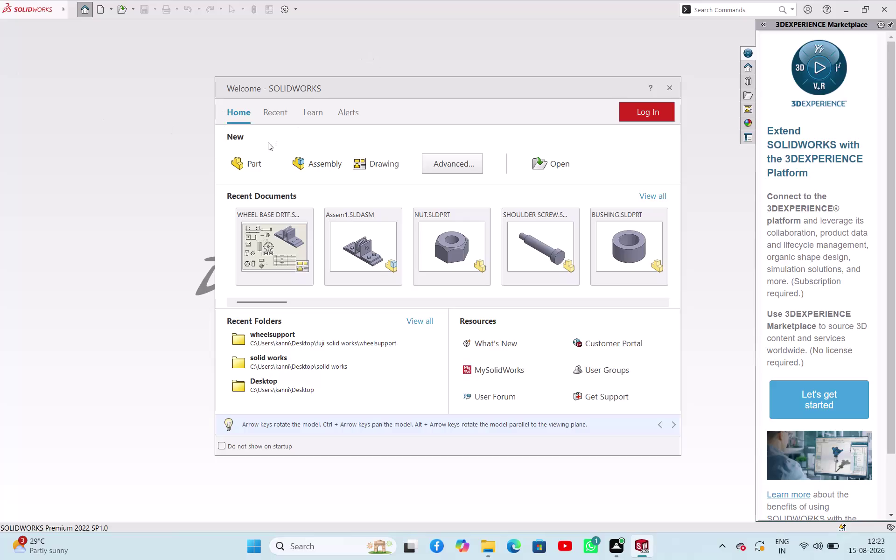
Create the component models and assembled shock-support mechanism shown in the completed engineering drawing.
Create a new part document and begin an empty sketch on the Front Plane.
click(265, 163)
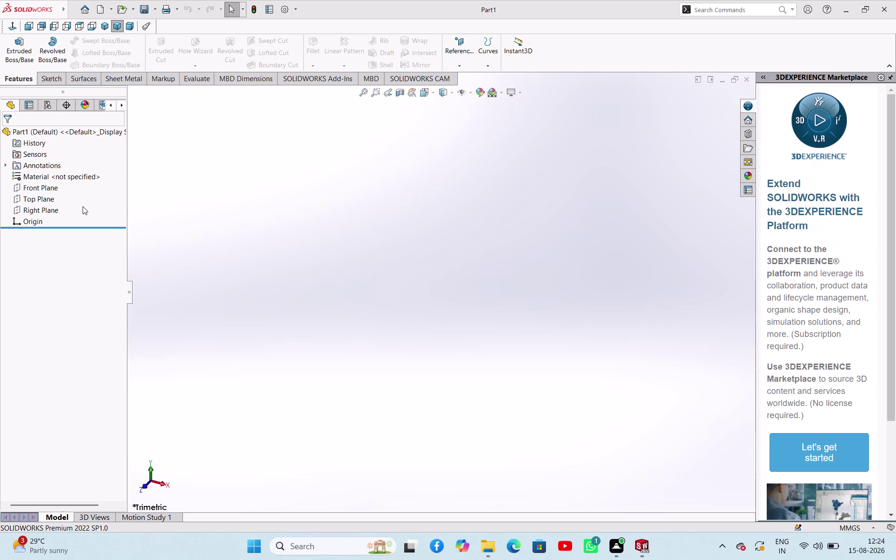
click(45, 185)
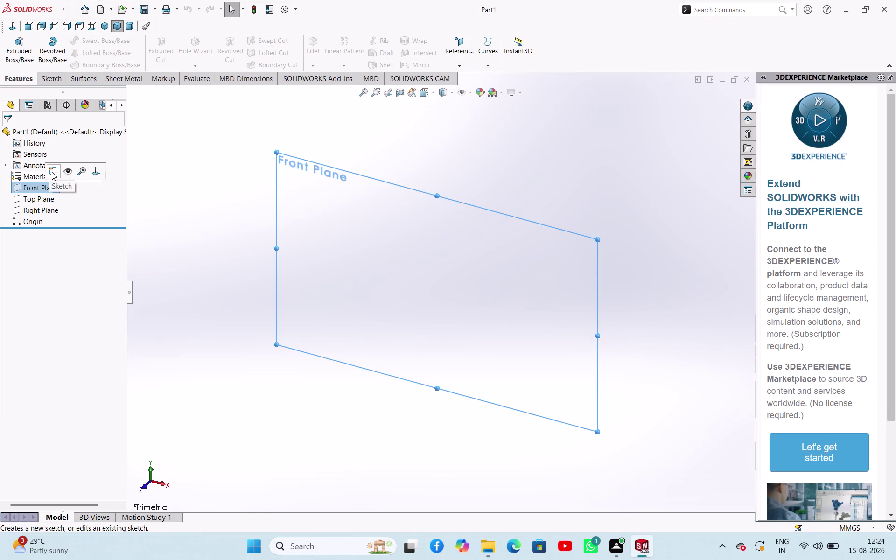
click(52, 172)
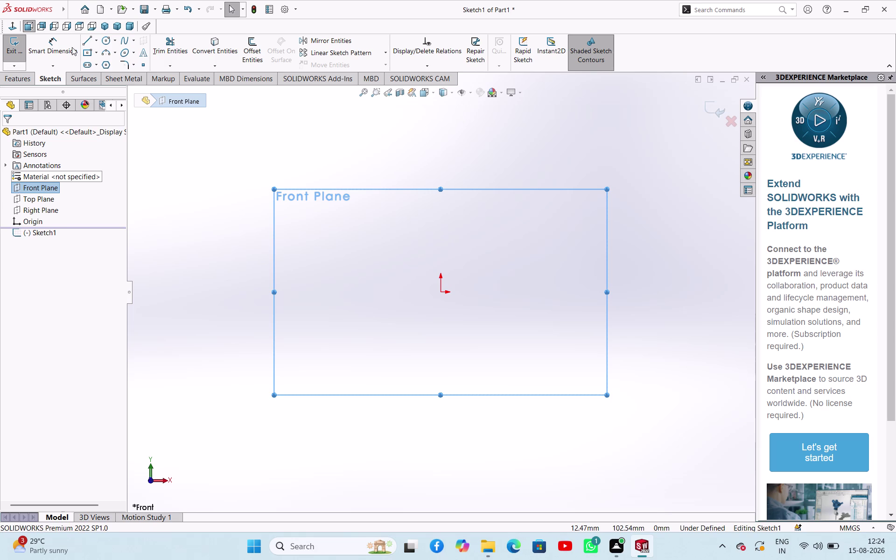
Draw a vertical midpoint centerline through the sketch origin.
click(96, 39)
click(88, 67)
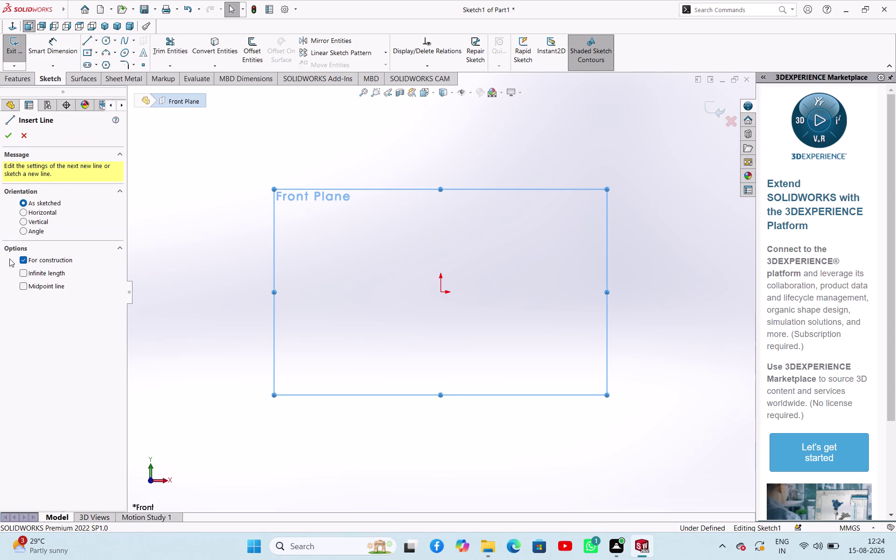
click(23, 286)
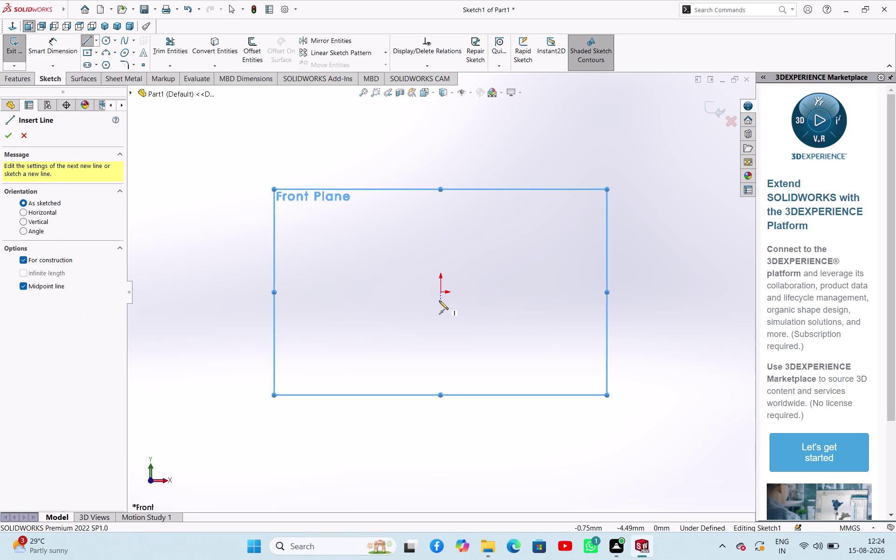
click(442, 294)
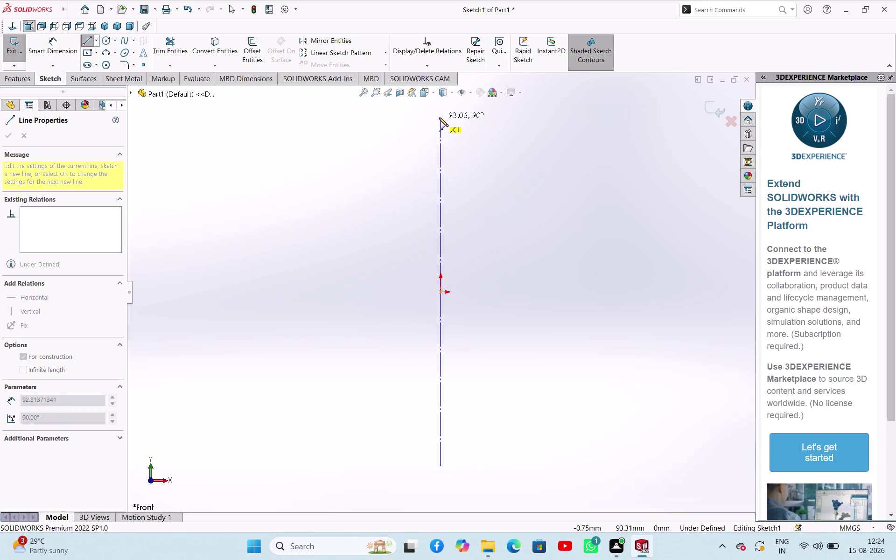
click(439, 109)
right_click(386, 158)
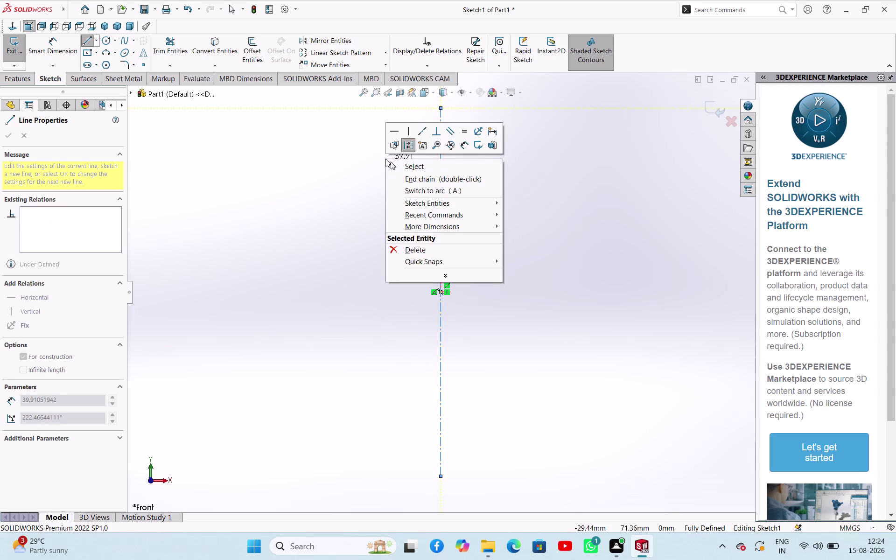
click(392, 166)
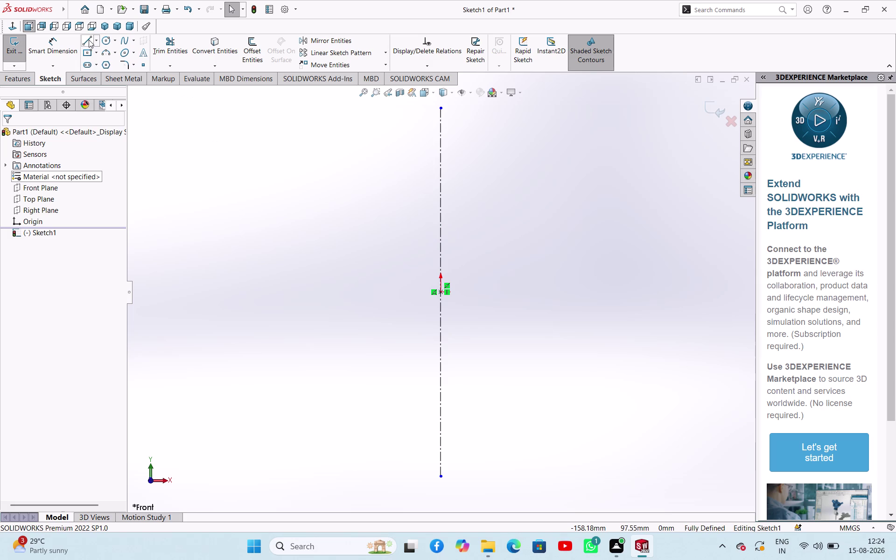
Draw a horizontal midpoint centerline through the sketch origin.
click(95, 42)
click(93, 68)
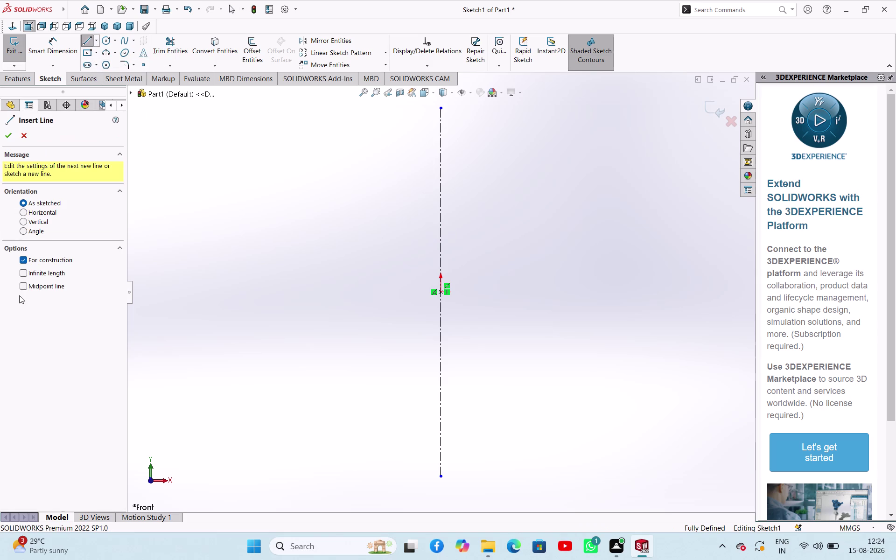
click(20, 282)
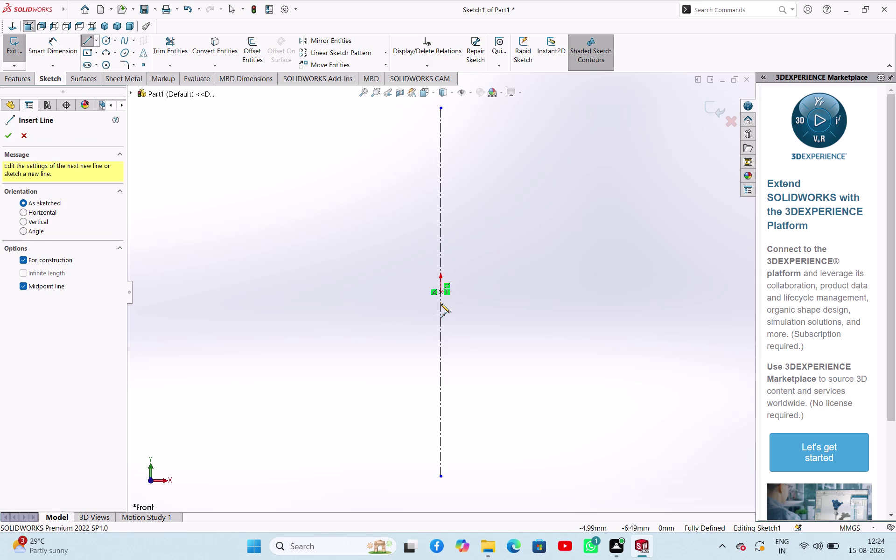
click(442, 289)
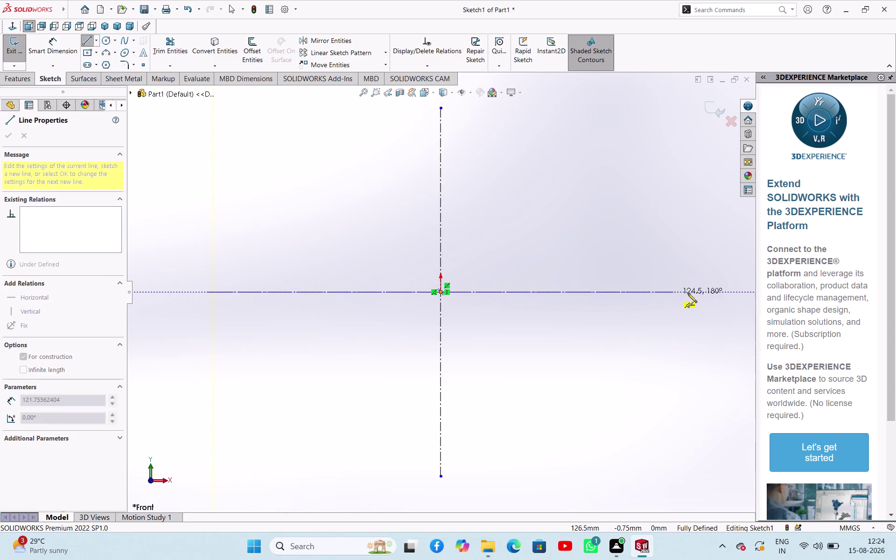
click(710, 293)
right_click(684, 313)
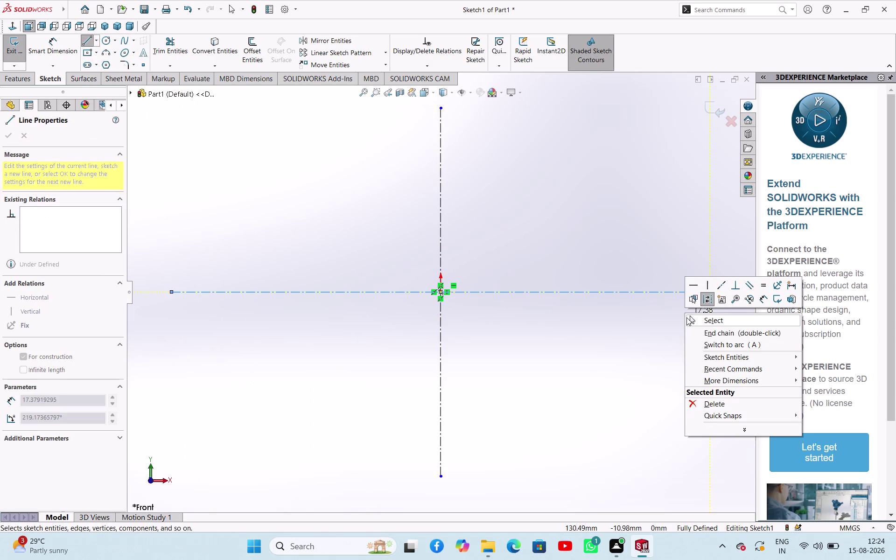
click(687, 318)
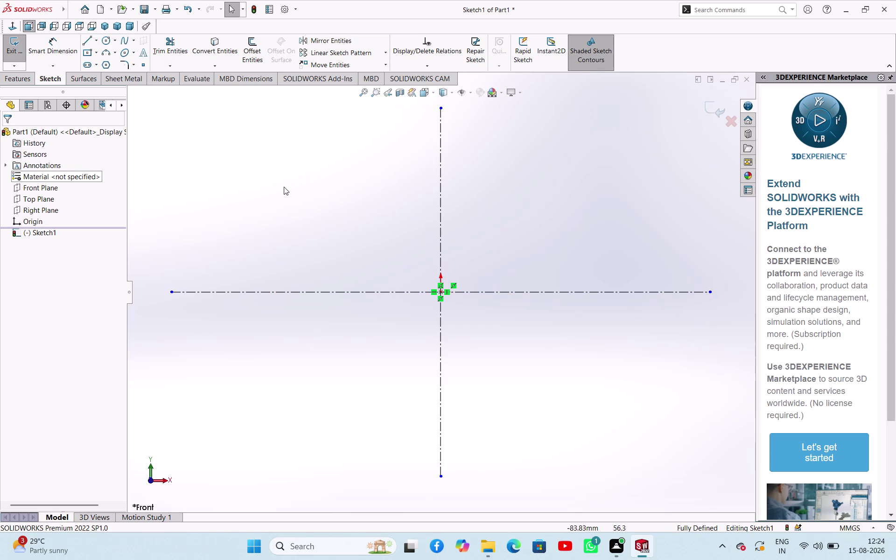
click(283, 205)
click(85, 43)
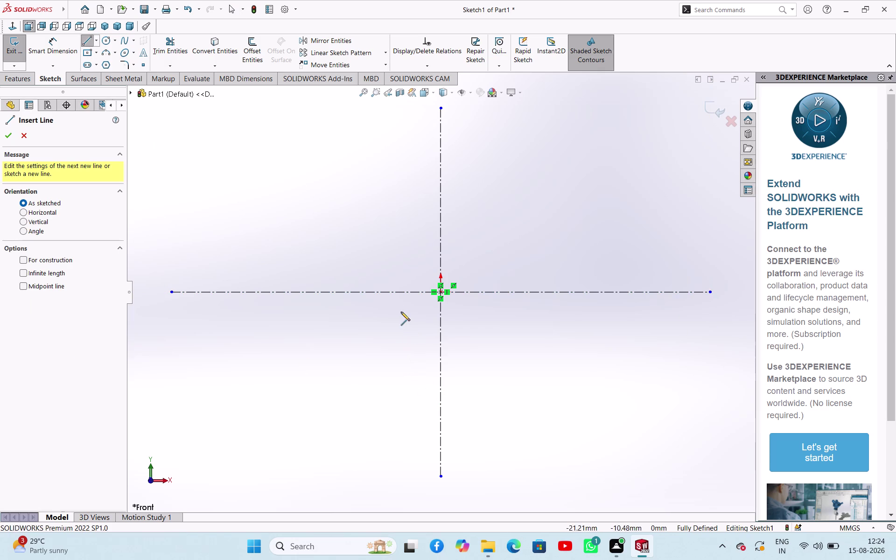
Start the profile on the horizontal centerline: rise, run left, short rise, then top edge right.
click(404, 292)
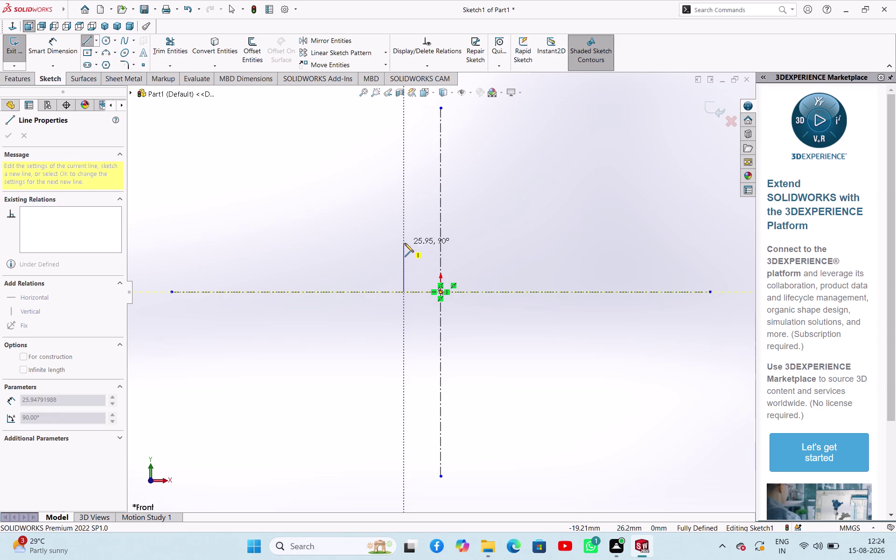
click(405, 237)
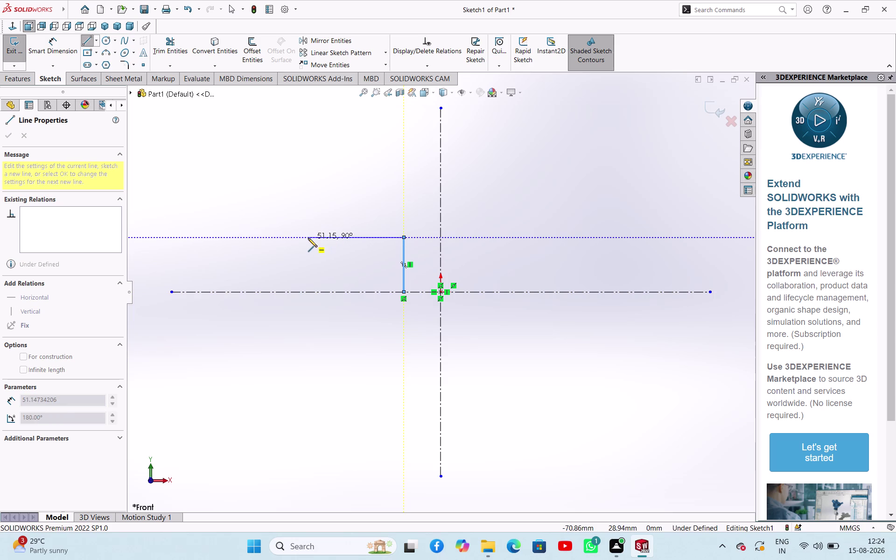
click(308, 238)
click(311, 216)
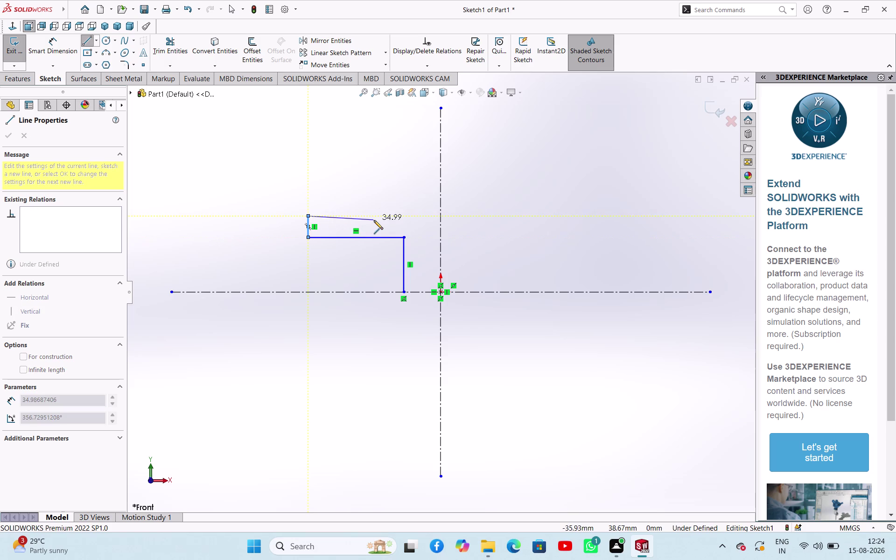
click(416, 218)
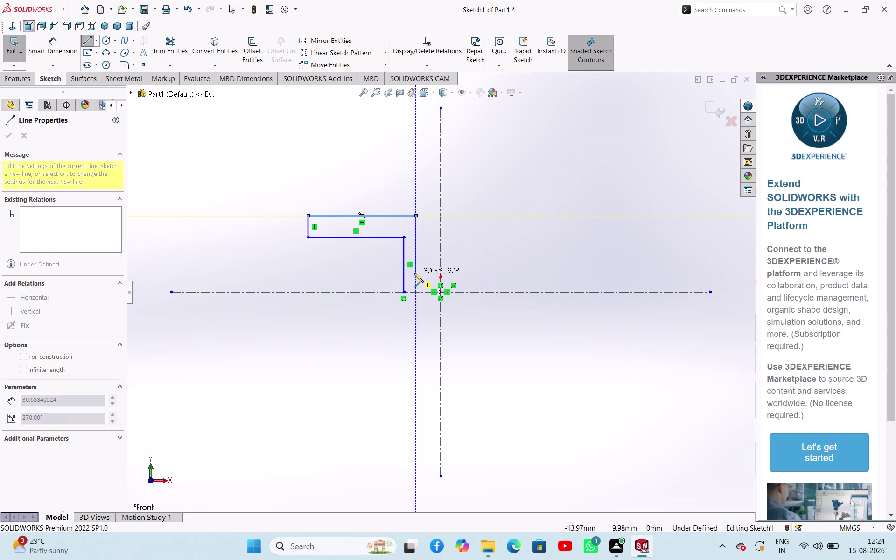
Step the outline down to the vertical centerline and close it at its start point.
click(414, 275)
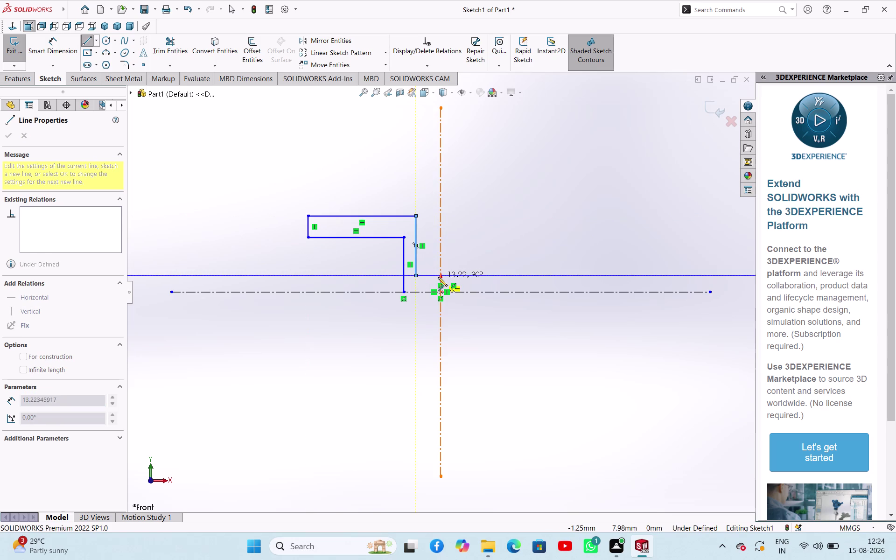
click(438, 277)
click(440, 293)
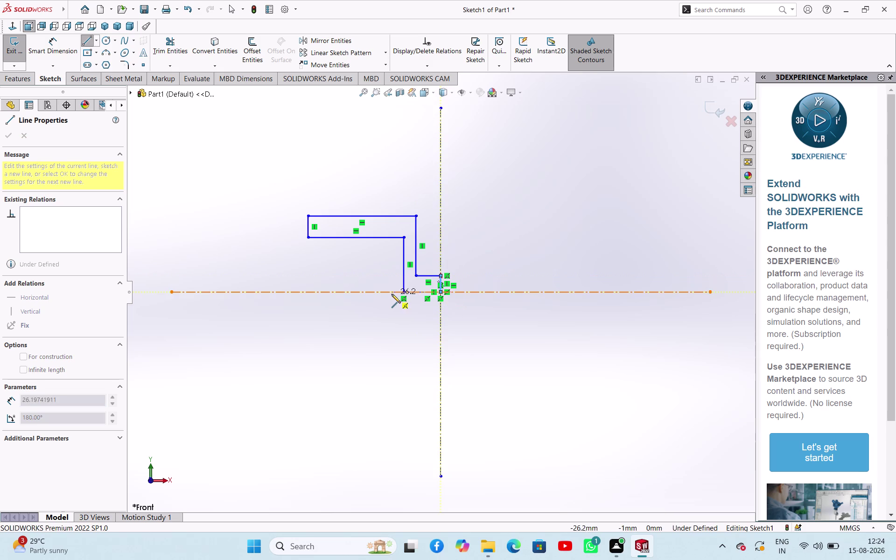
click(403, 292)
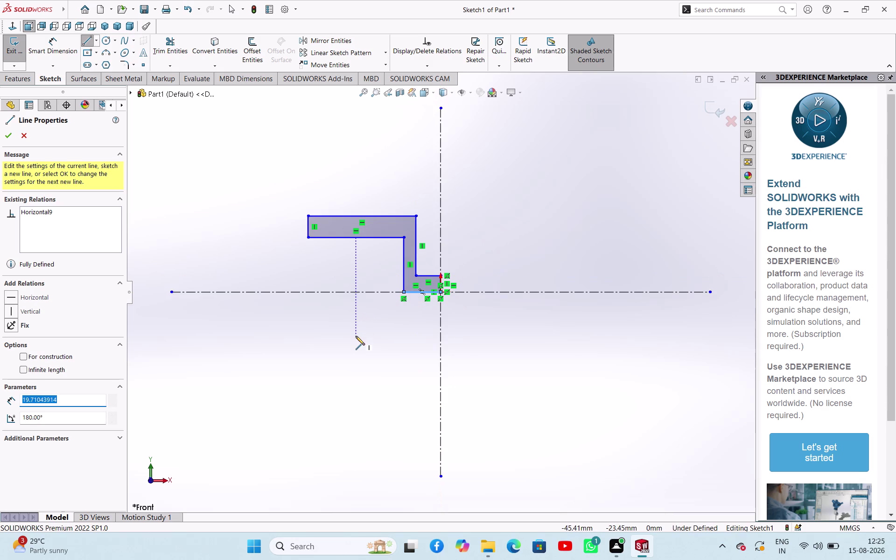
right_click(356, 336)
click(368, 342)
click(259, 223)
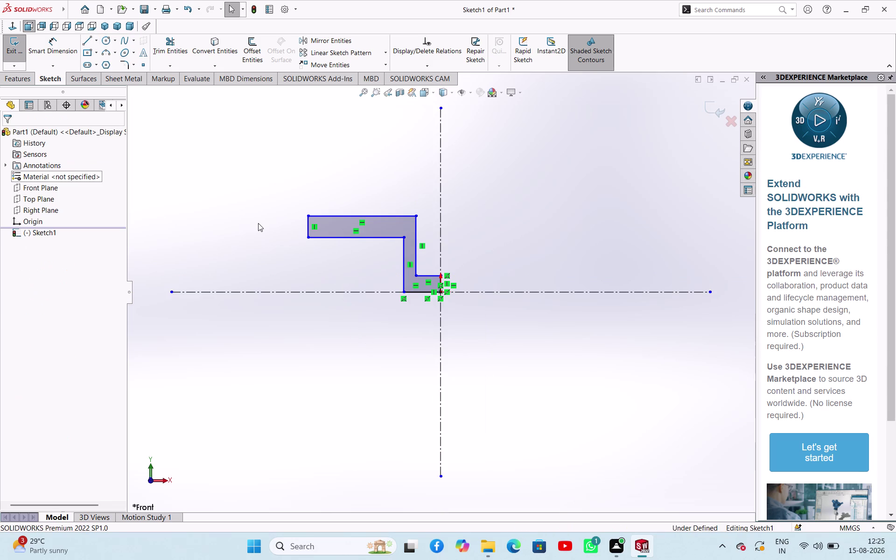
click(56, 48)
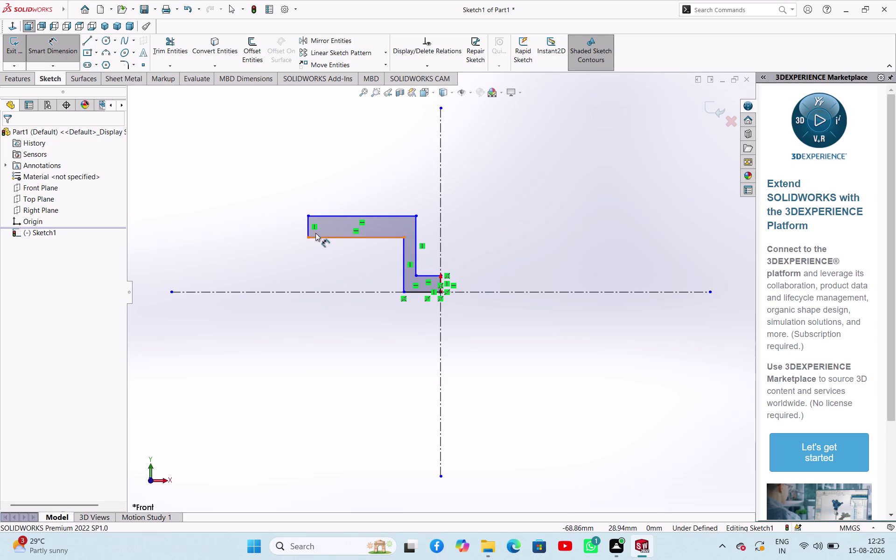
Dimension the short left edge of the profile at 30 mm.
click(309, 225)
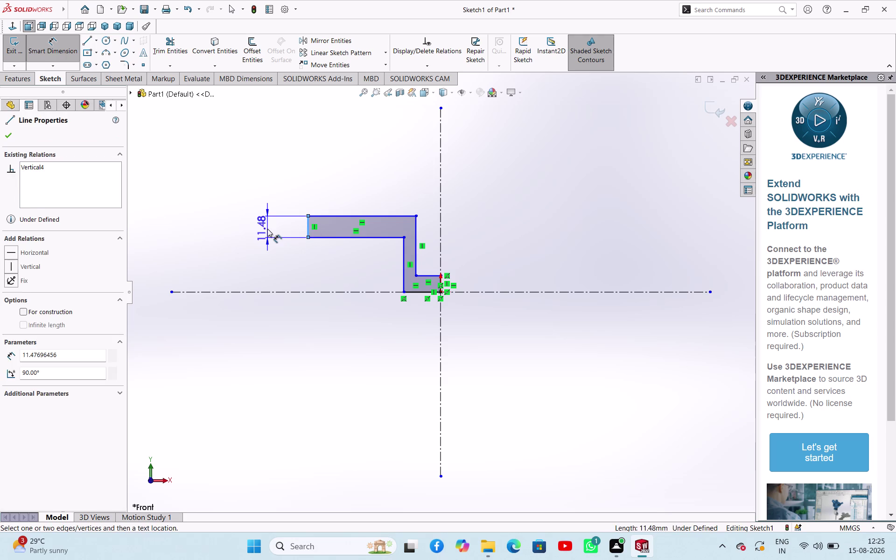
click(268, 229)
text(30)
key(Return)
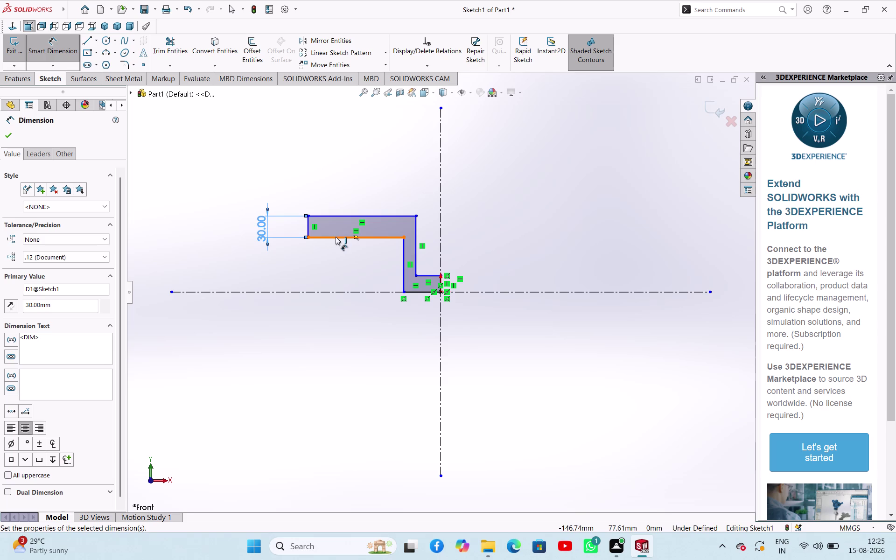
Dimension the upright edge to the vertical centerline as 375/2 (187.50 mm).
click(416, 221)
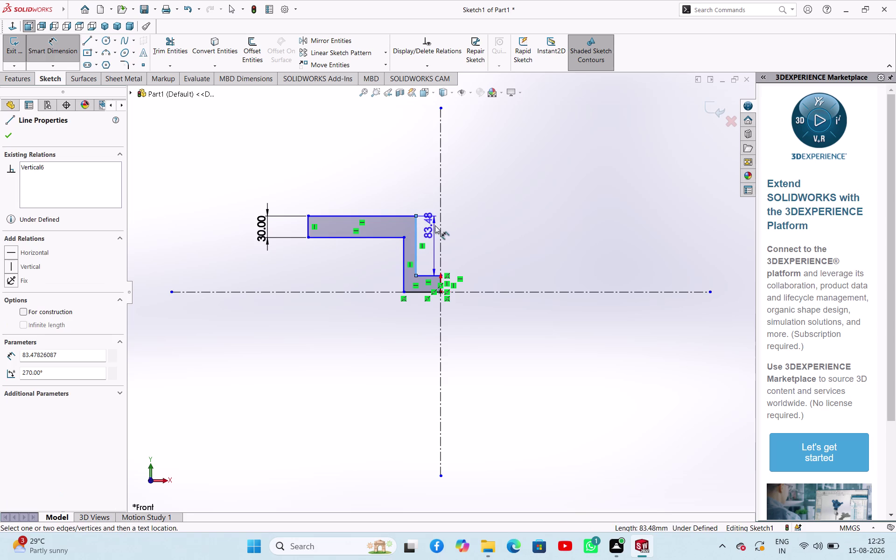
click(440, 228)
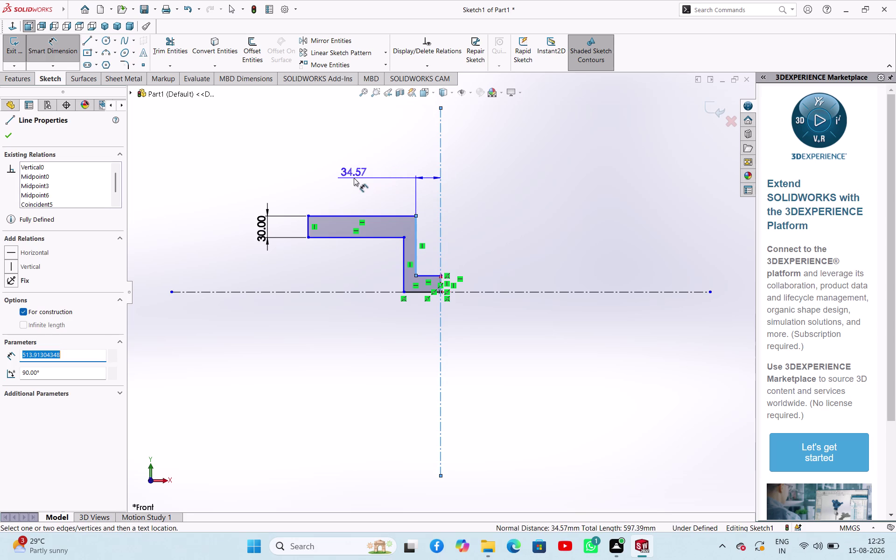
click(354, 178)
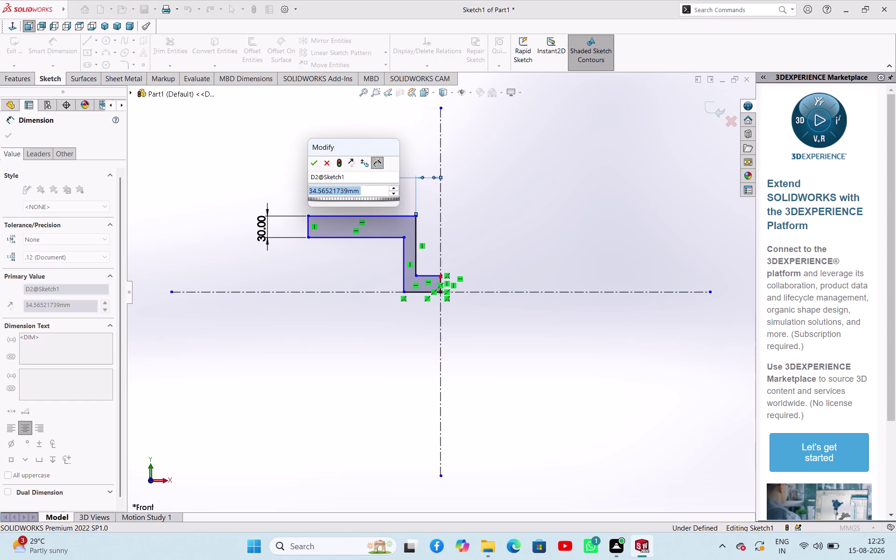
text(37)
text(5)
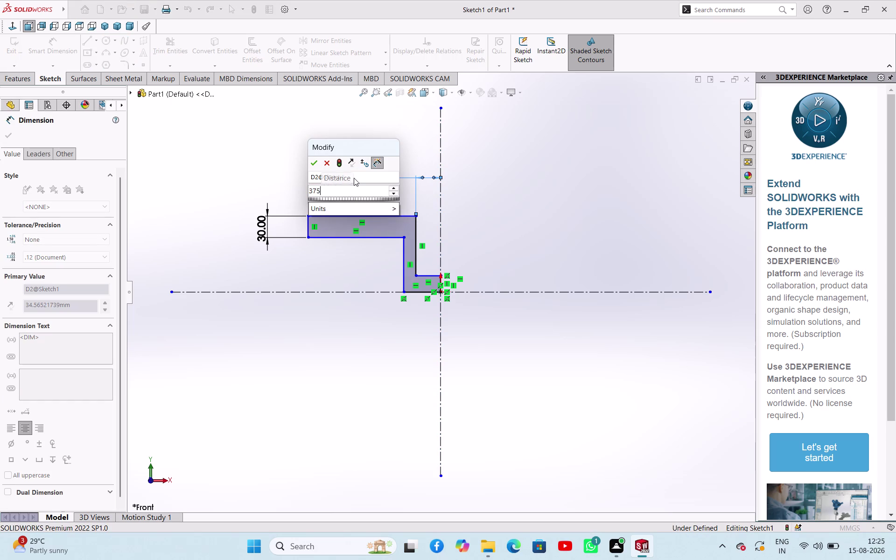
text(/2)
key(Return)
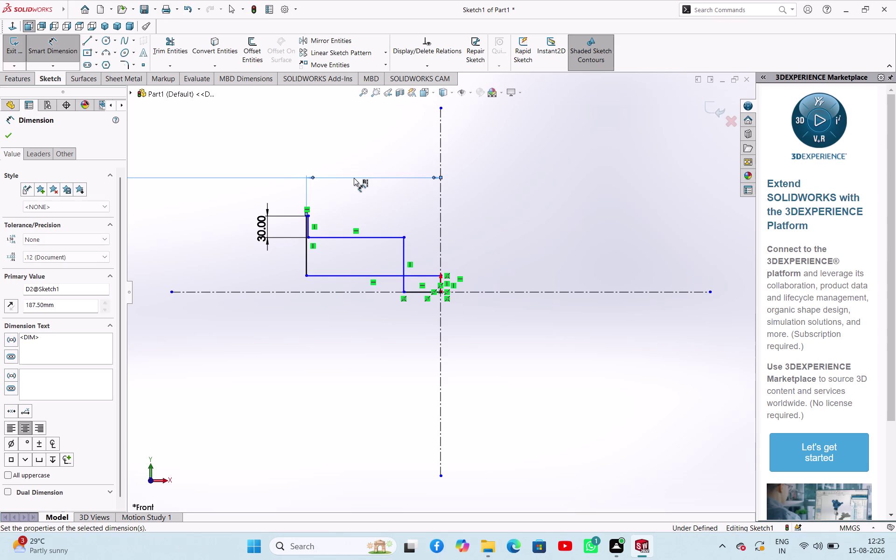
scroll(down, 3)
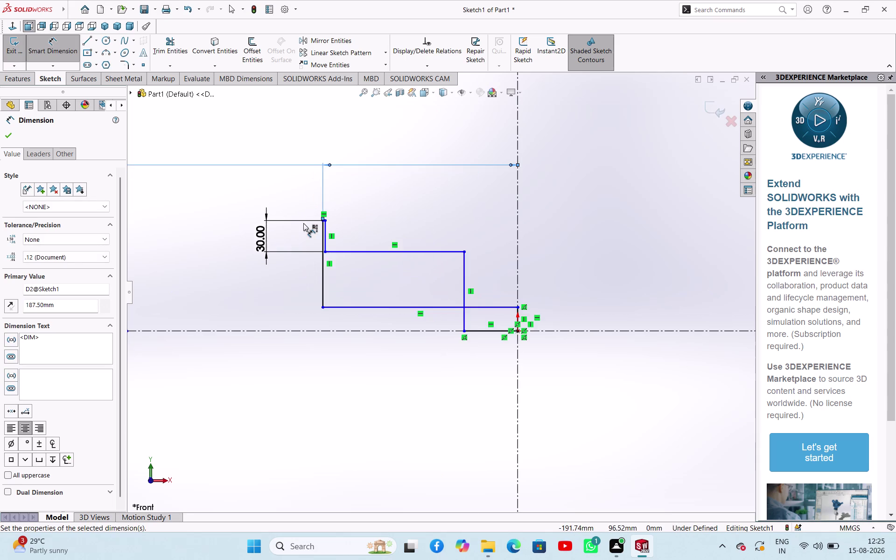
scroll(up, 3)
scroll(up, 3)
scroll(down, 3)
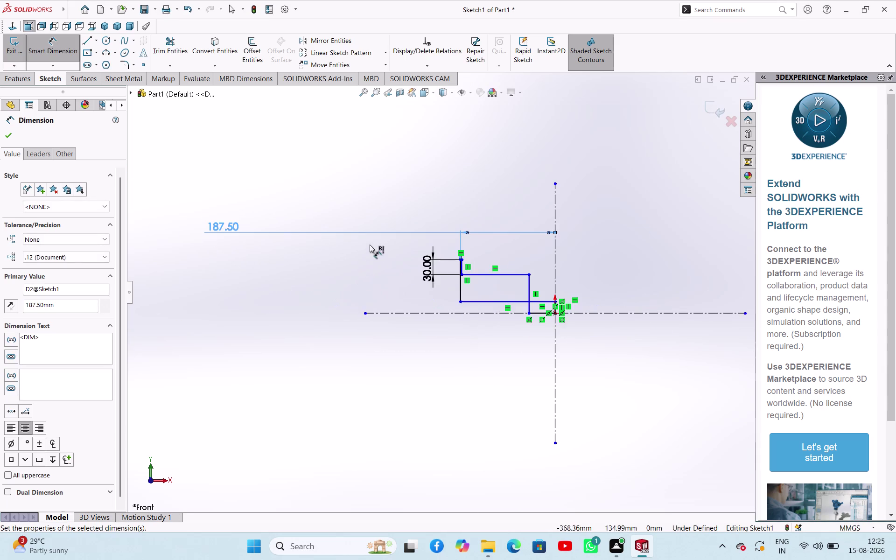
scroll(down, 3)
scroll(up, 3)
scroll(down, 3)
scroll(down, 3)
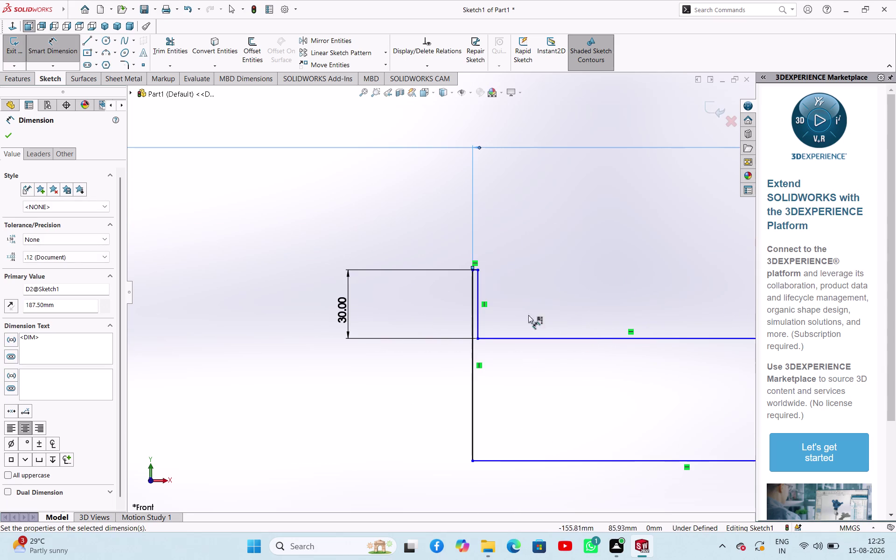
Discard the duplicate 187.50 dimension and exit dimensioning.
click(475, 301)
scroll(up, 3)
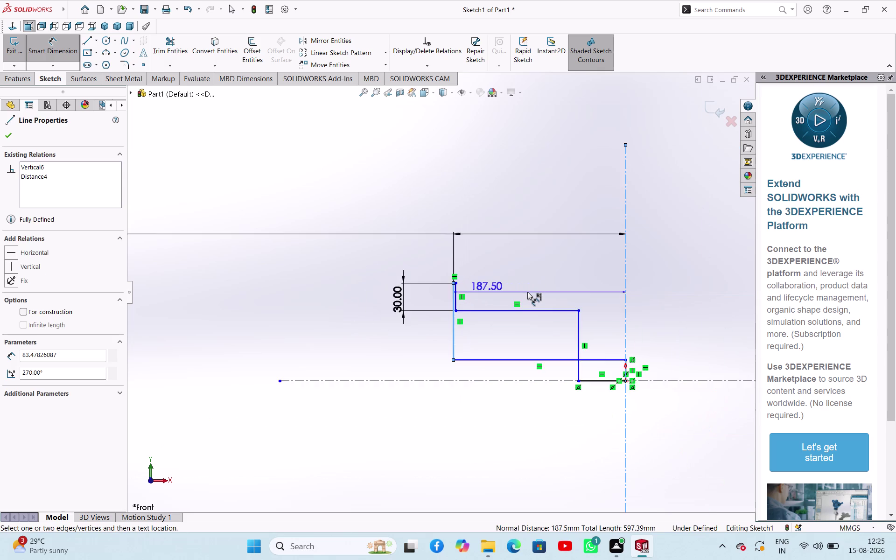
scroll(up, 3)
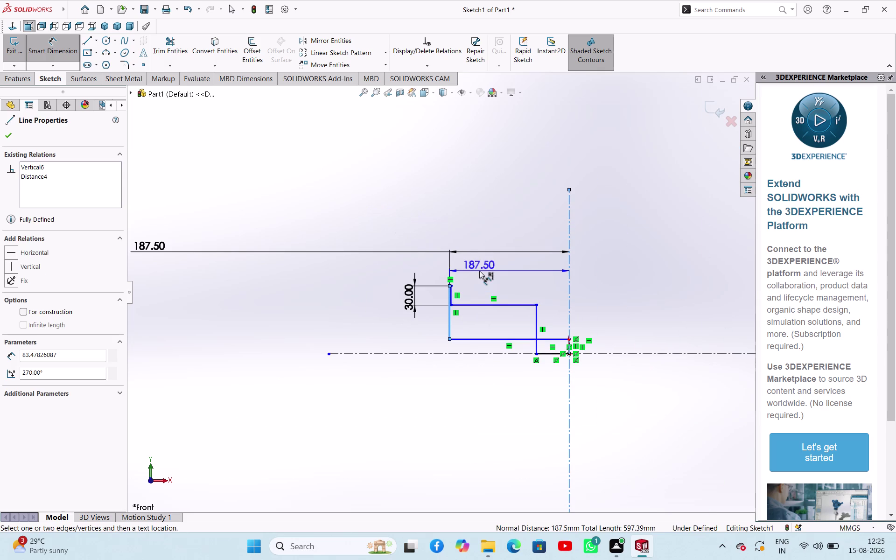
key(Escape)
key(Escape)
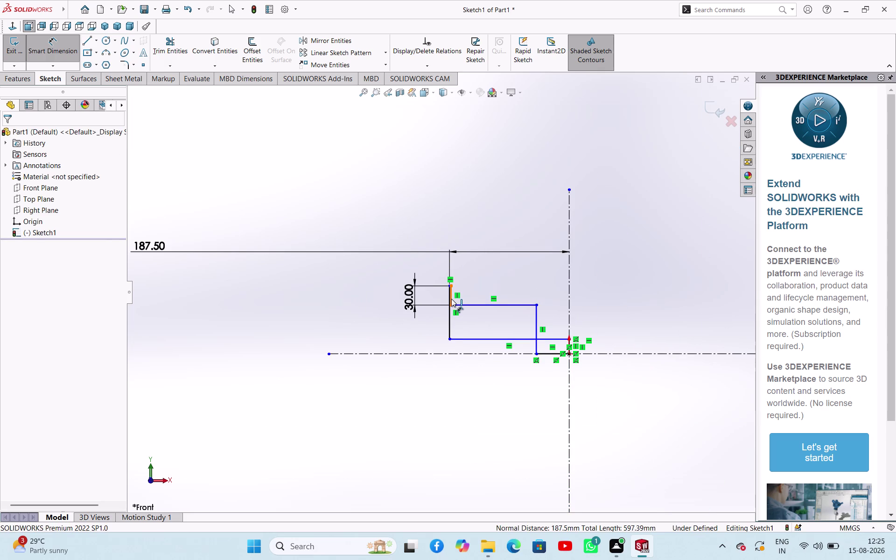
drag(451, 299, 487, 284)
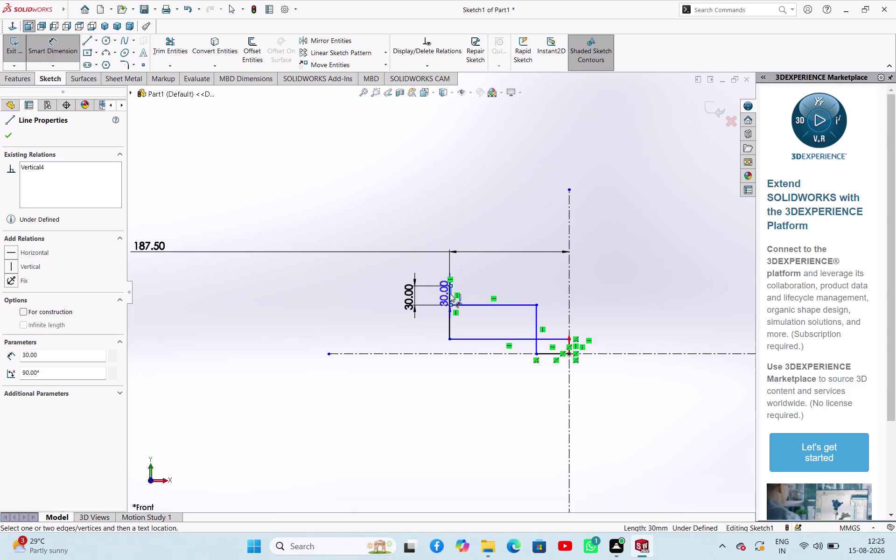
scroll(down, 3)
scroll(down, 3)
Drag the small step's vertical edge left and back to resize the step.
key(Escape)
key(Escape)
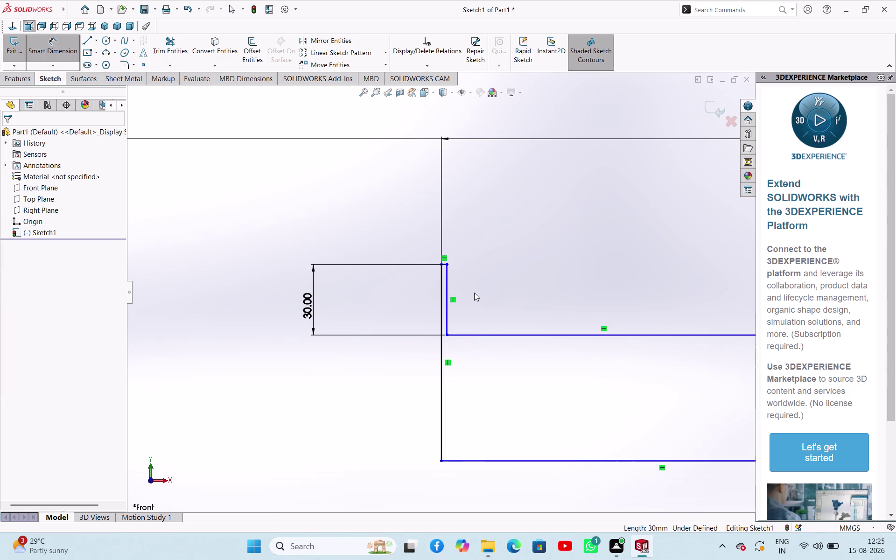
drag(448, 273, 324, 269)
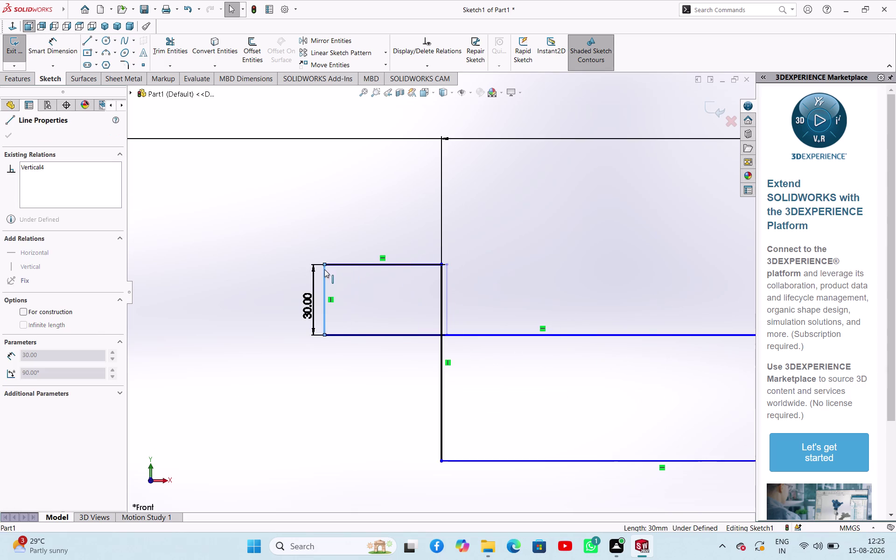
drag(325, 269, 540, 272)
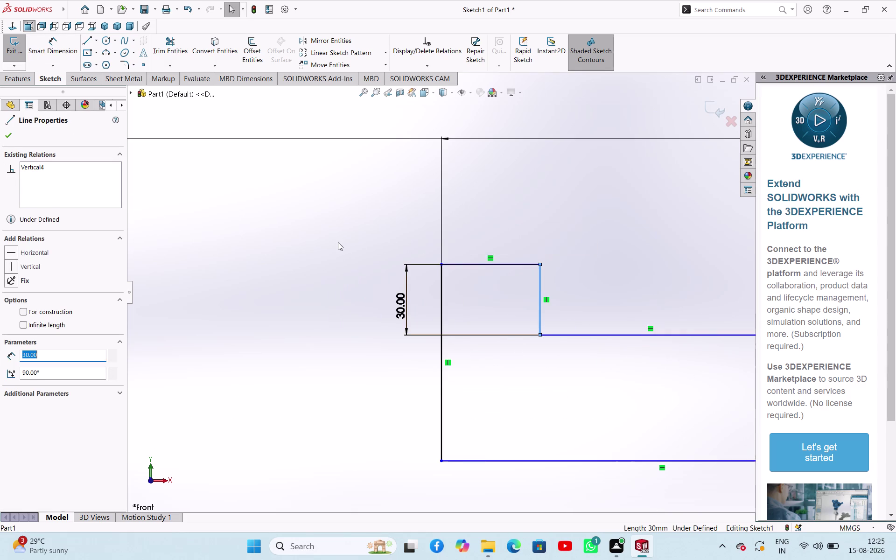
click(338, 242)
scroll(up, 3)
scroll(down, 3)
scroll(down, 3)
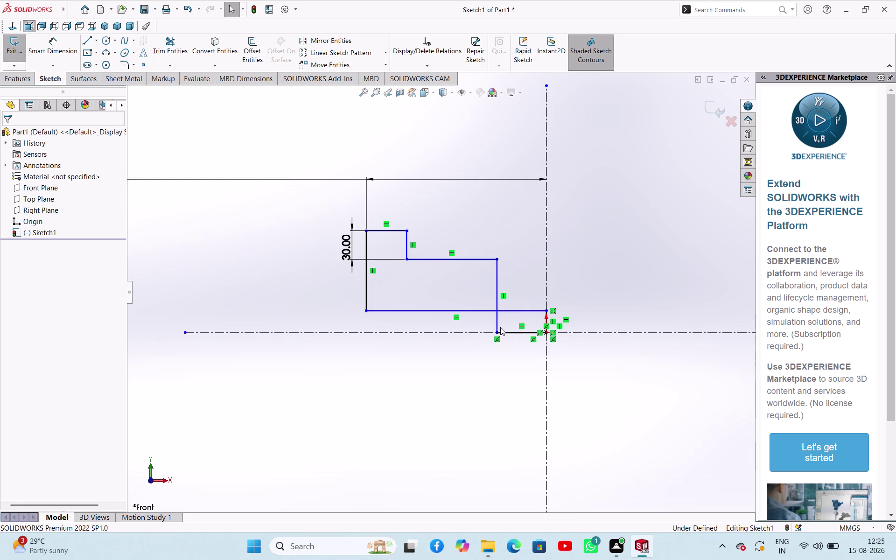
Pull the inner vertical edge past the centerline, then box-select the whole profile.
drag(496, 316, 584, 299)
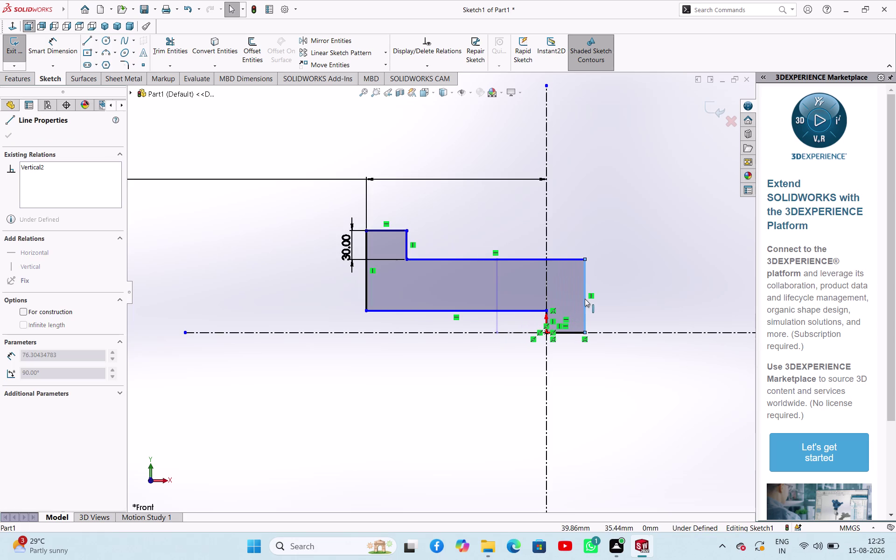
drag(585, 299, 591, 293)
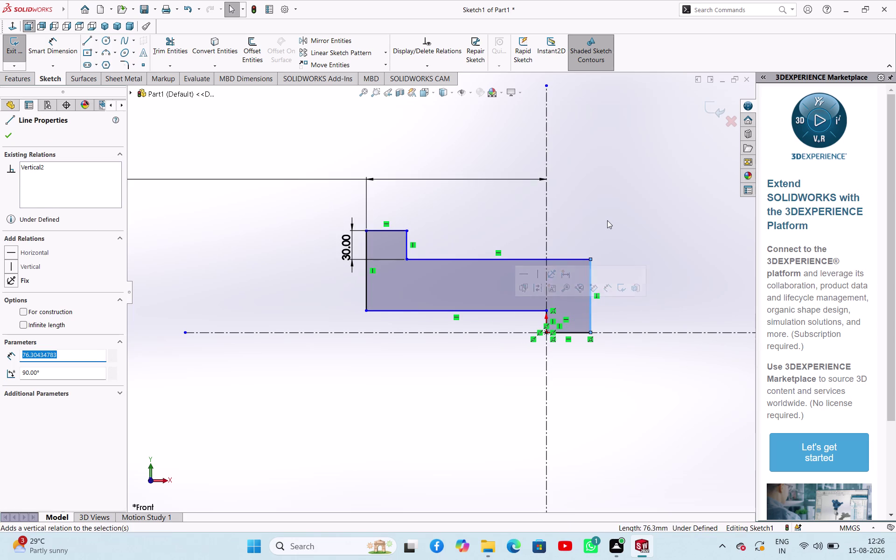
click(608, 220)
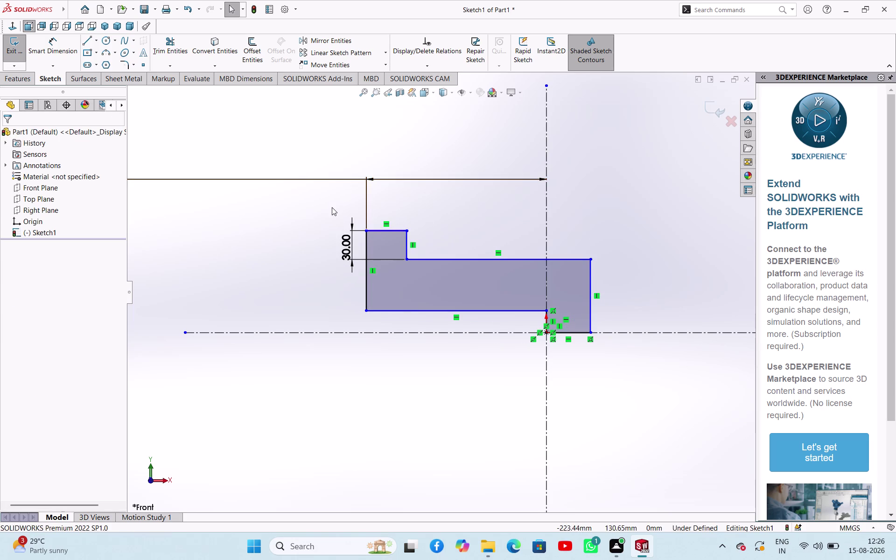
key(Escape)
drag(344, 204, 674, 298)
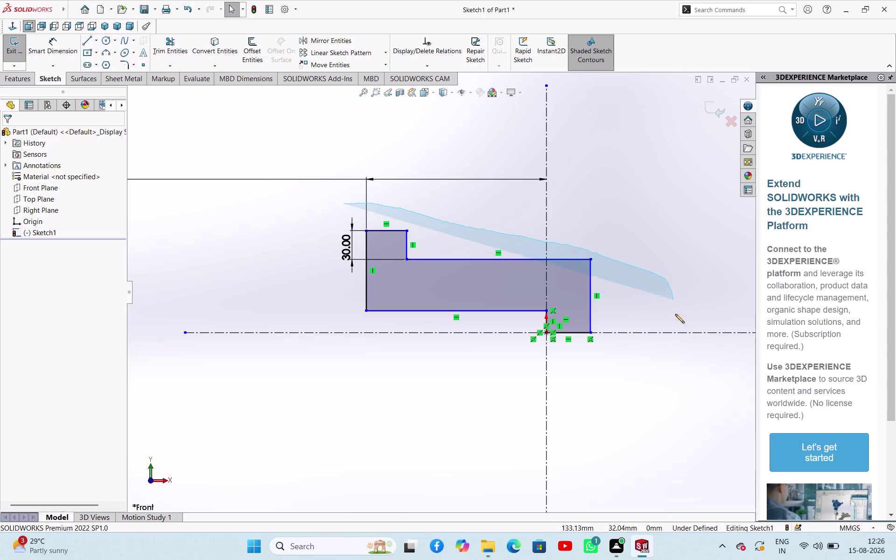
drag(673, 298, 226, 290)
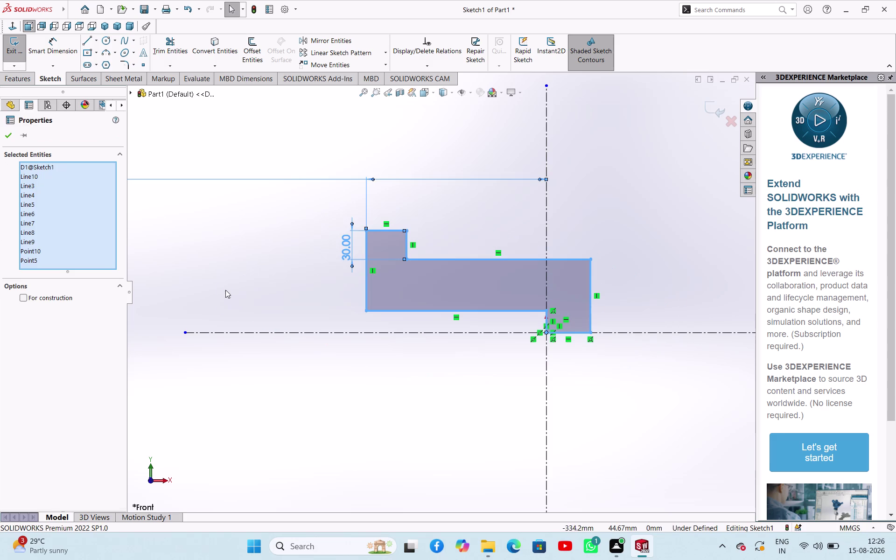
Delete the selected profile geometry.
key(Delete)
scroll(up, 3)
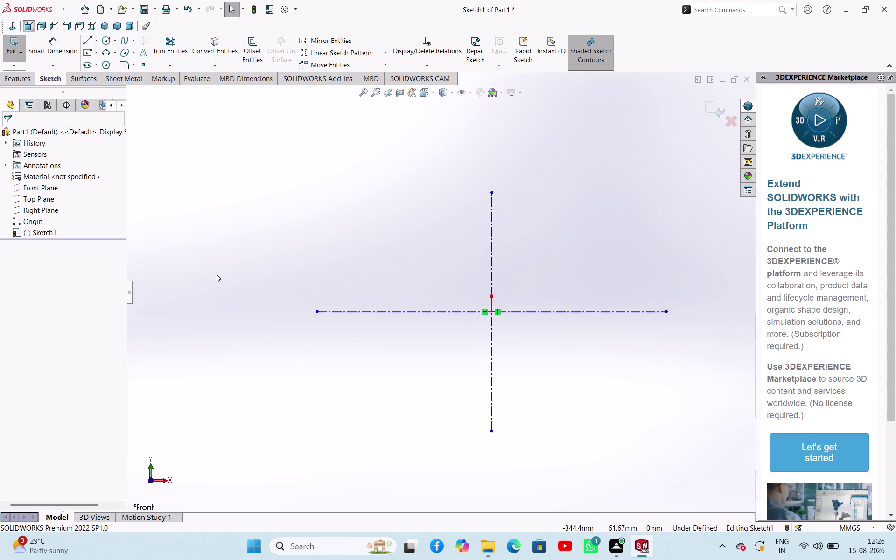
scroll(down, 3)
scroll(up, 3)
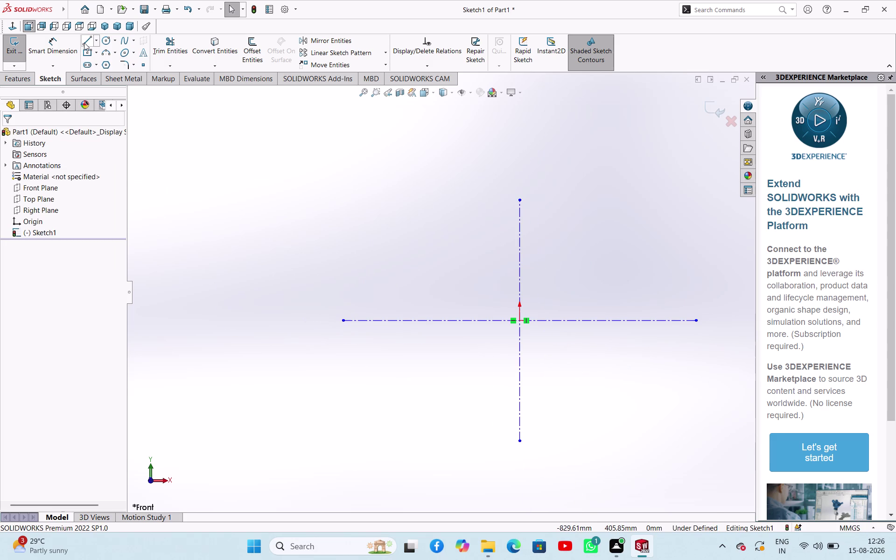
Redraw the outline from the origin: bottom edge right, two rises, upper edge back left.
click(84, 43)
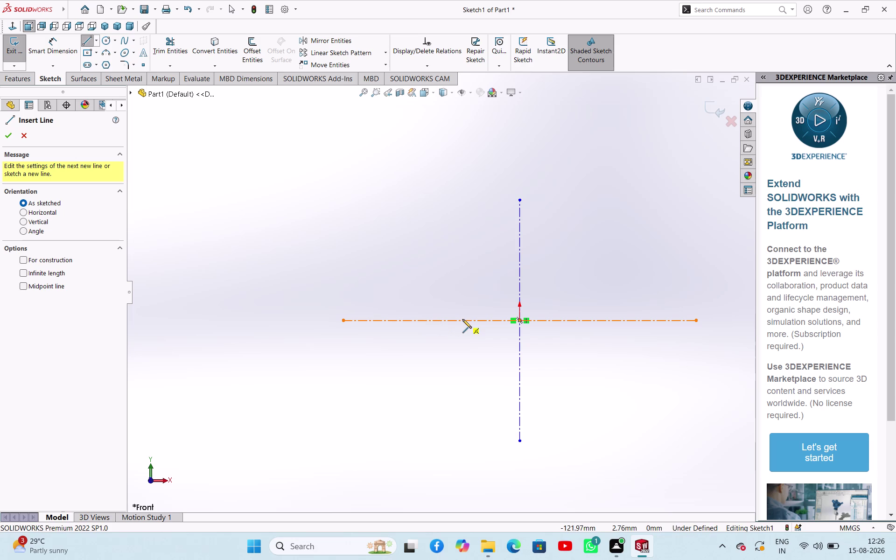
drag(463, 320, 467, 324)
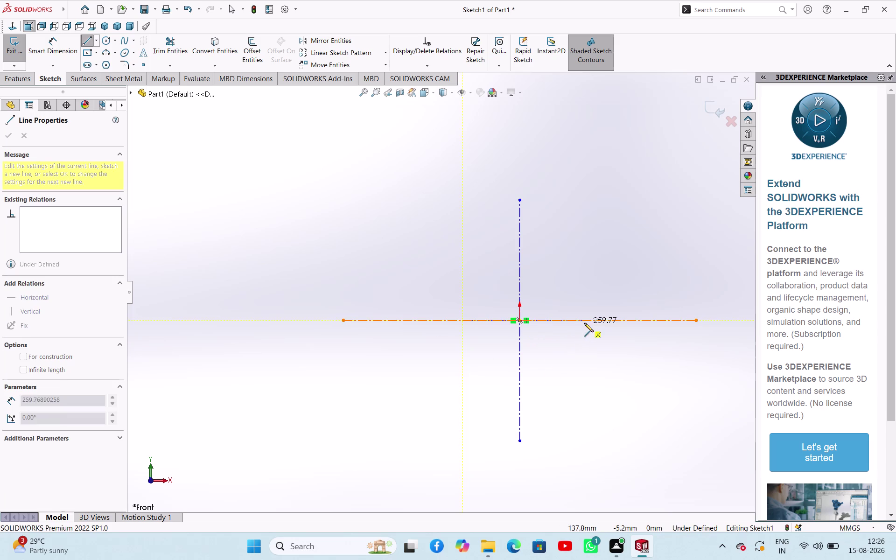
click(584, 323)
click(586, 286)
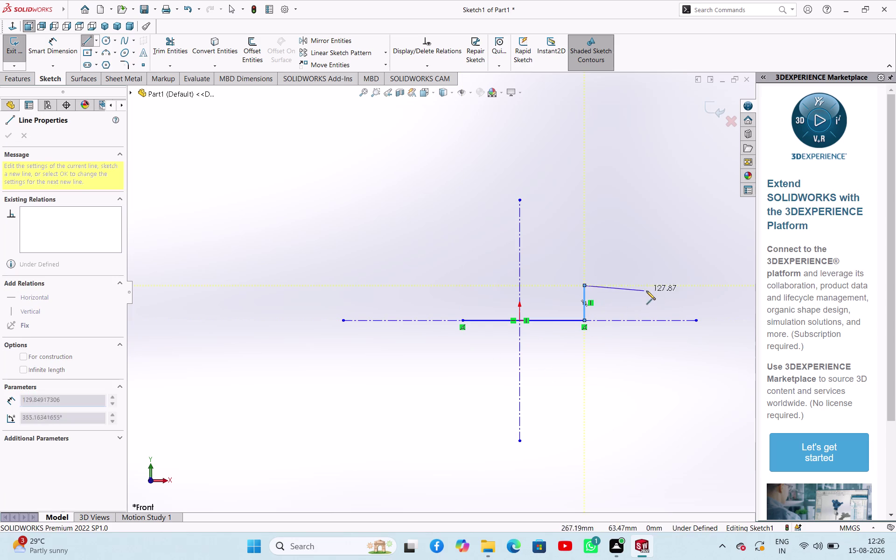
click(656, 284)
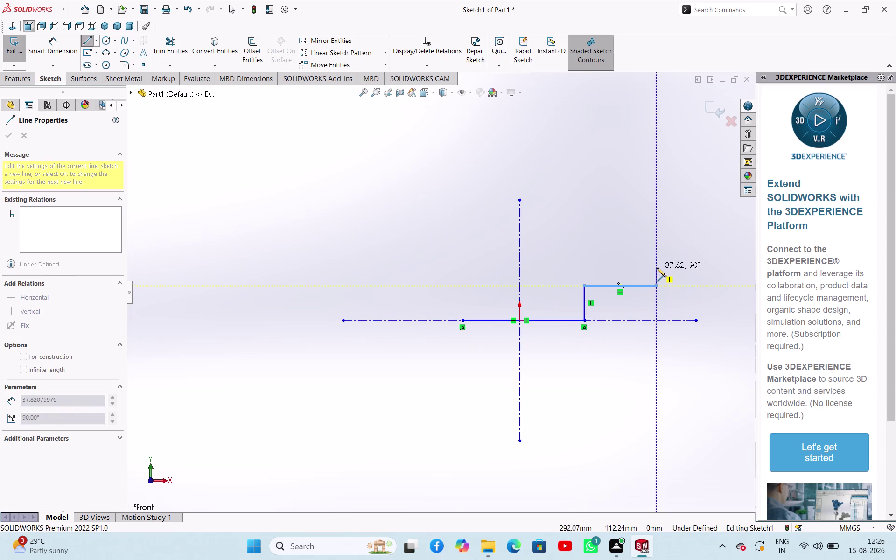
click(657, 268)
click(566, 268)
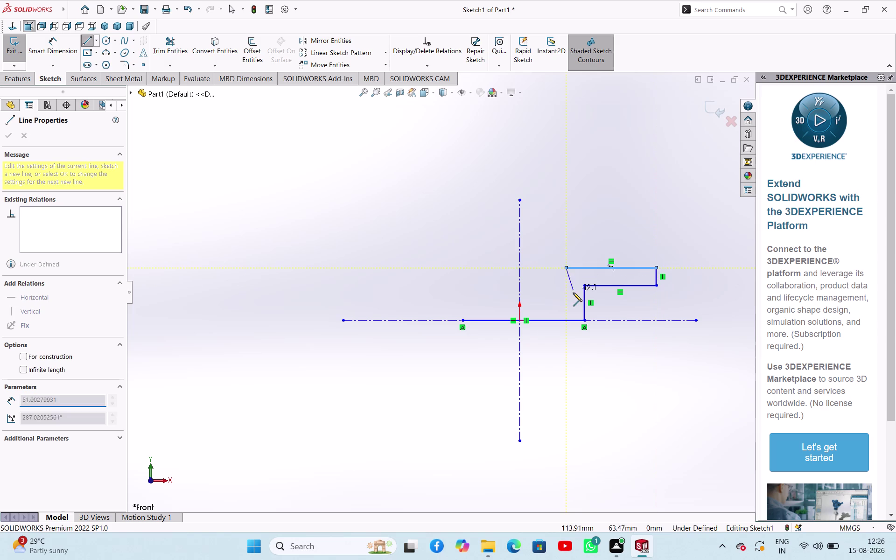
click(567, 308)
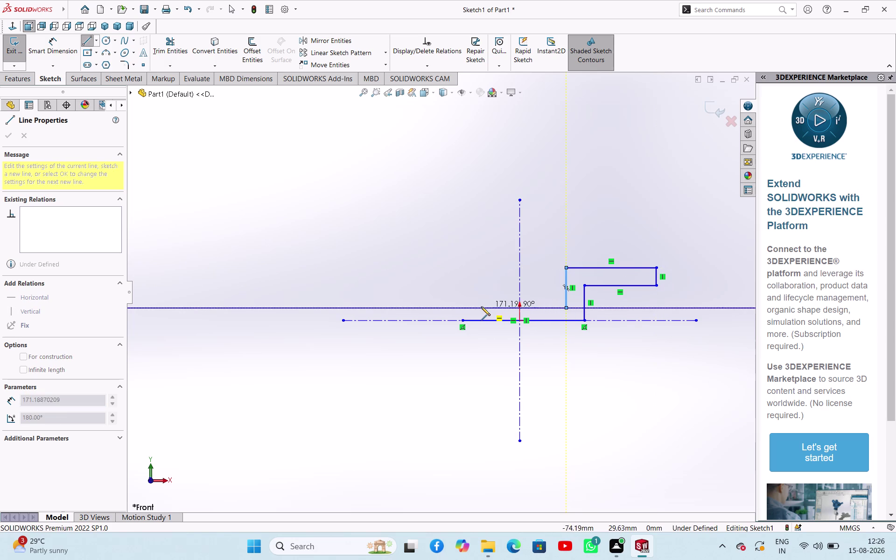
drag(479, 306, 479, 303)
Add the tall raised left step and close the outline at its start point.
click(480, 243)
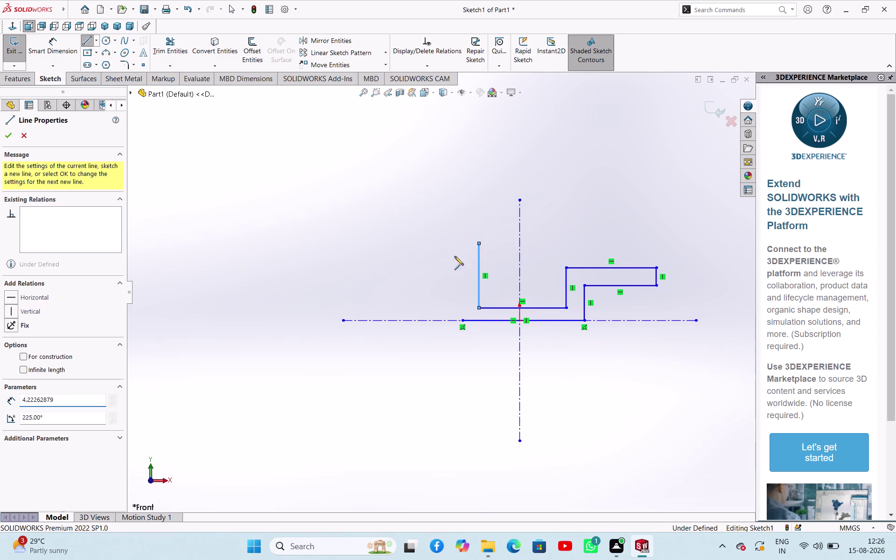
click(416, 242)
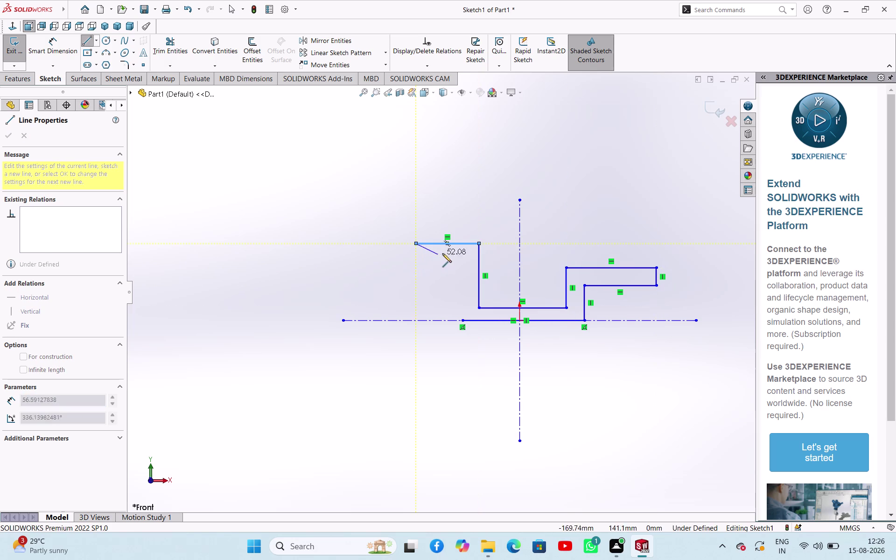
click(417, 259)
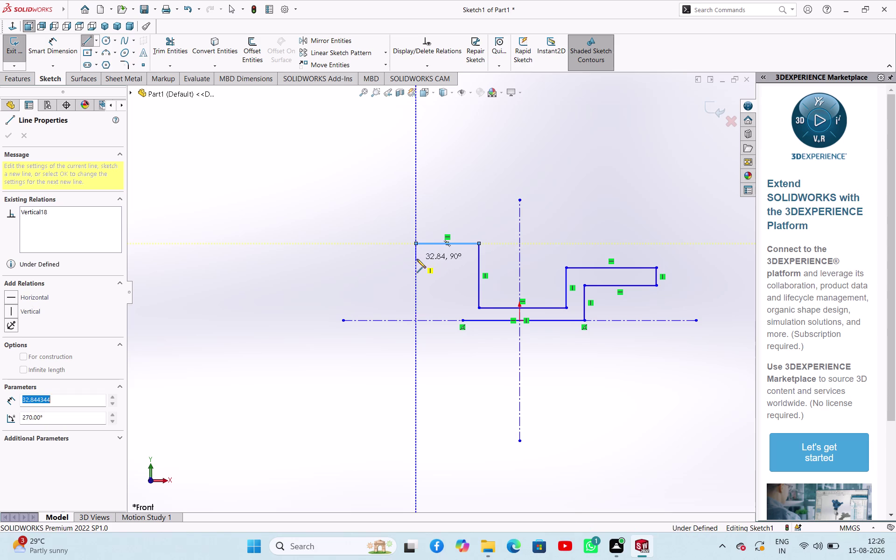
click(463, 259)
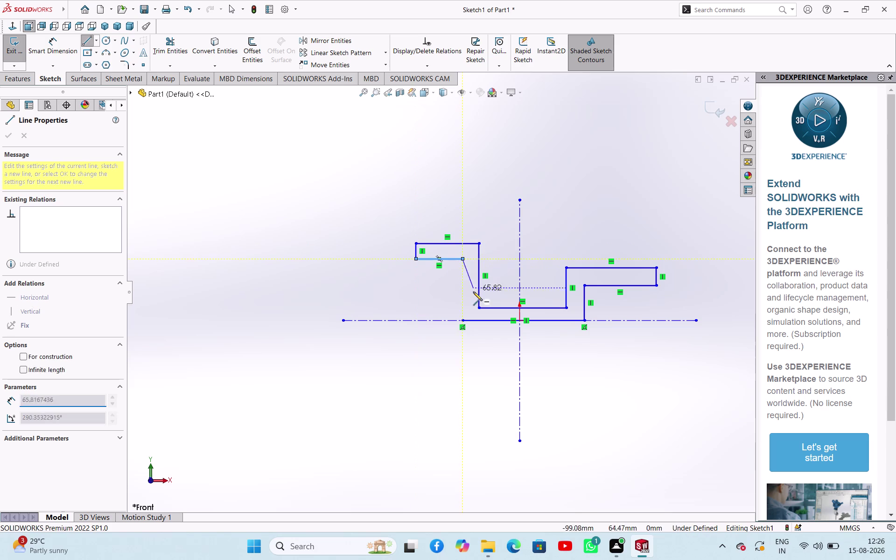
click(463, 319)
right_click(343, 274)
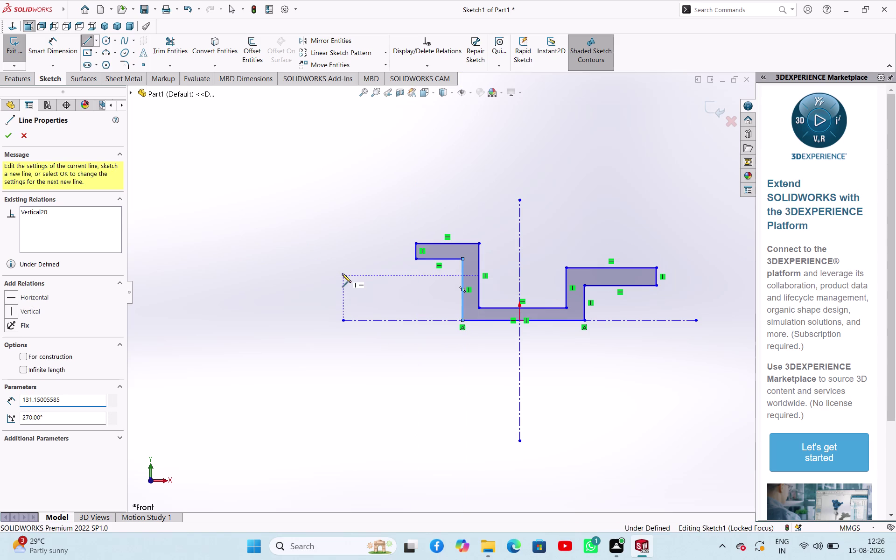
click(368, 281)
click(617, 215)
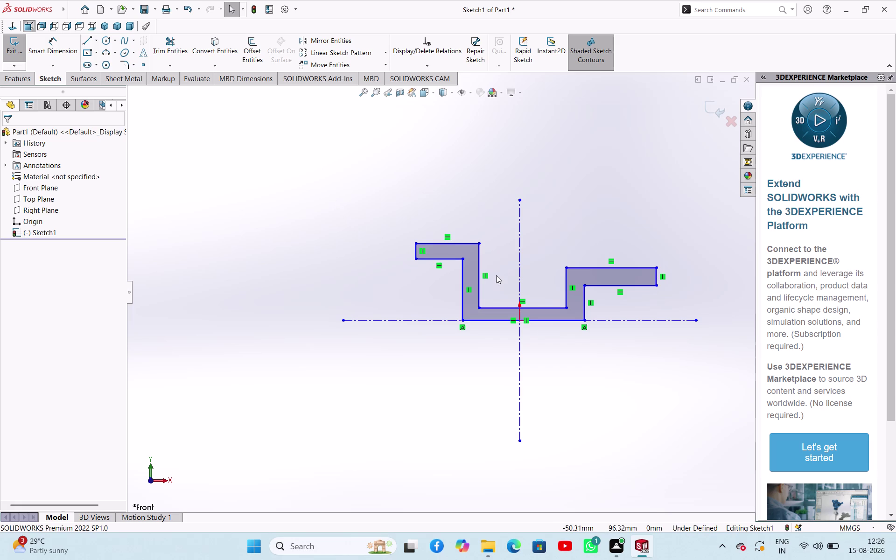
Add a Parallel relation between the two inner vertical walls.
click(479, 262)
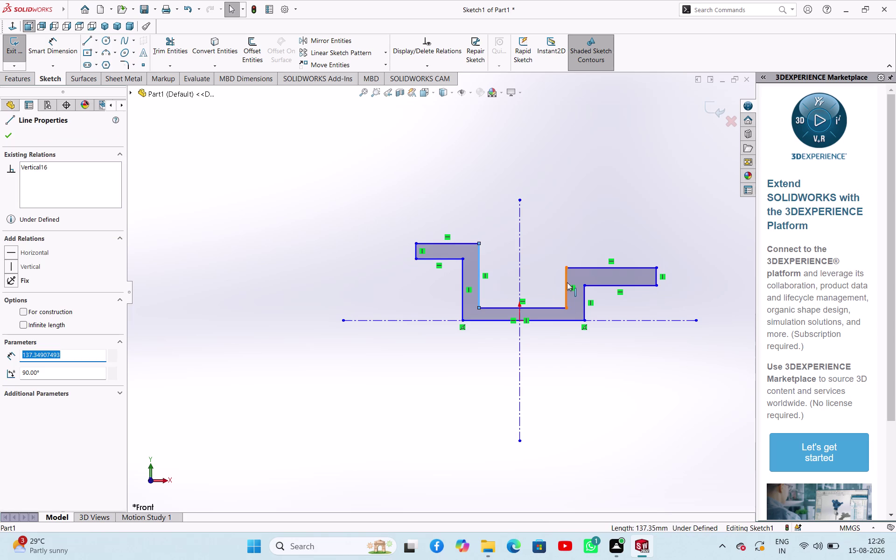
click(567, 282)
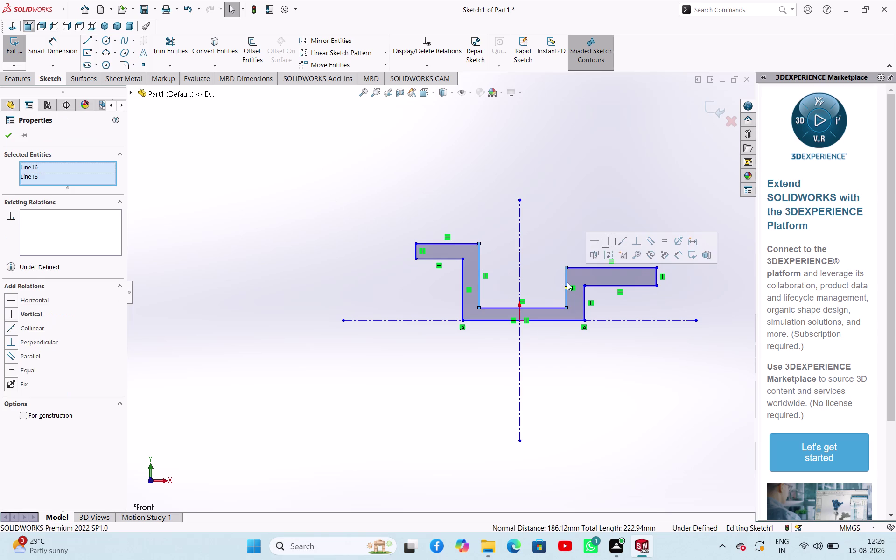
click(647, 241)
click(596, 187)
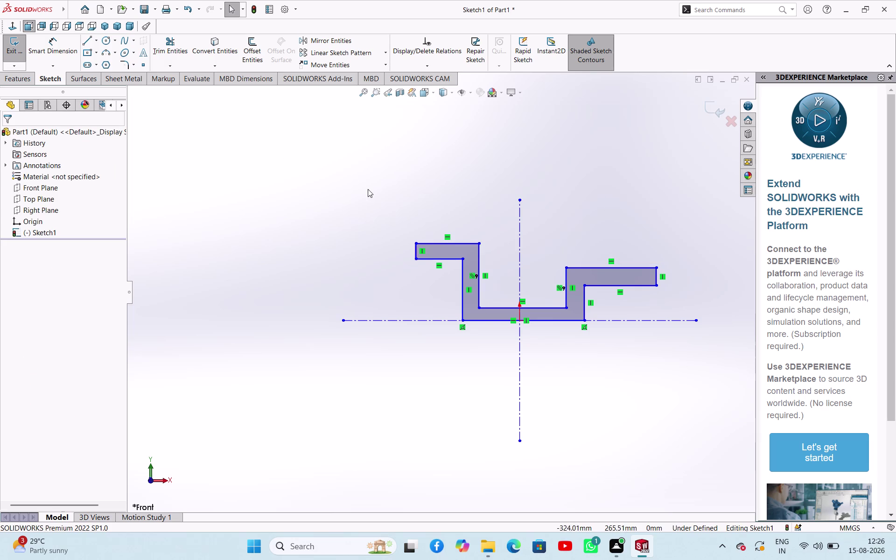
Dimension the spacing between the inner walls at 375 mm.
click(52, 45)
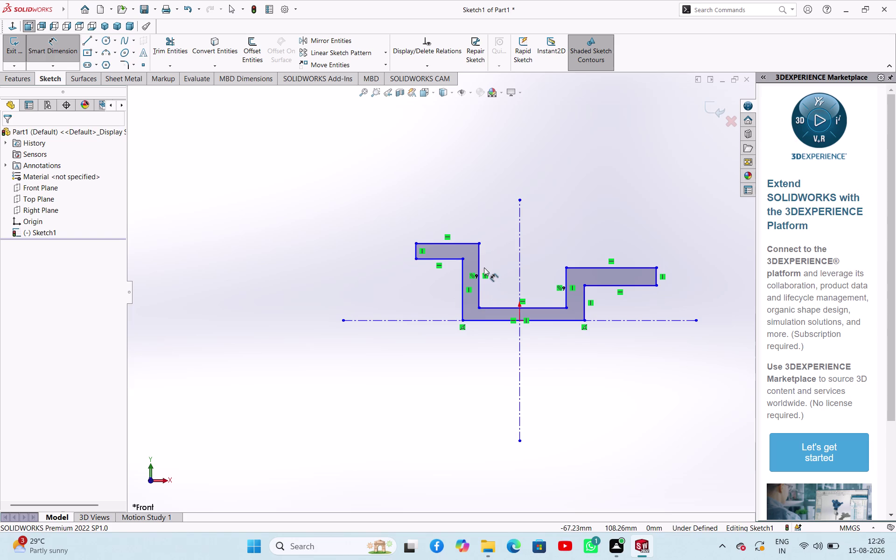
click(479, 266)
click(565, 278)
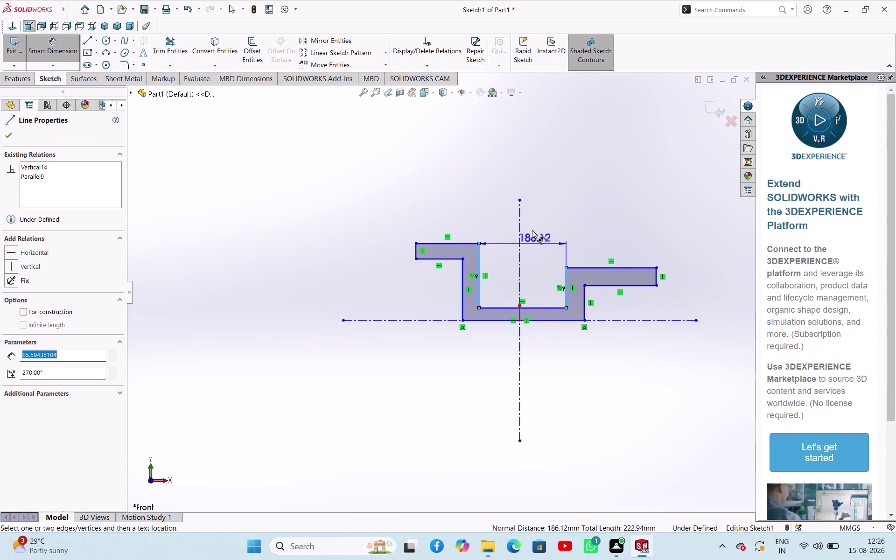
click(514, 184)
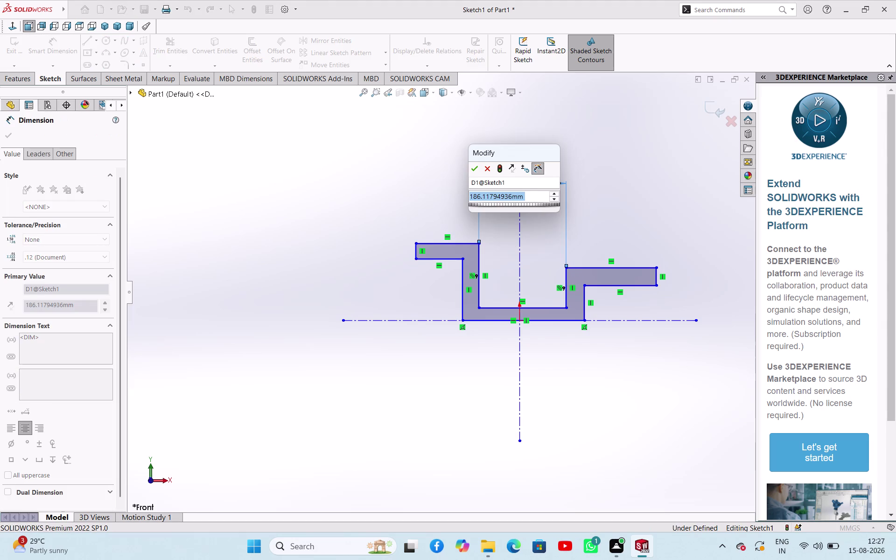
text(375)
key(Return)
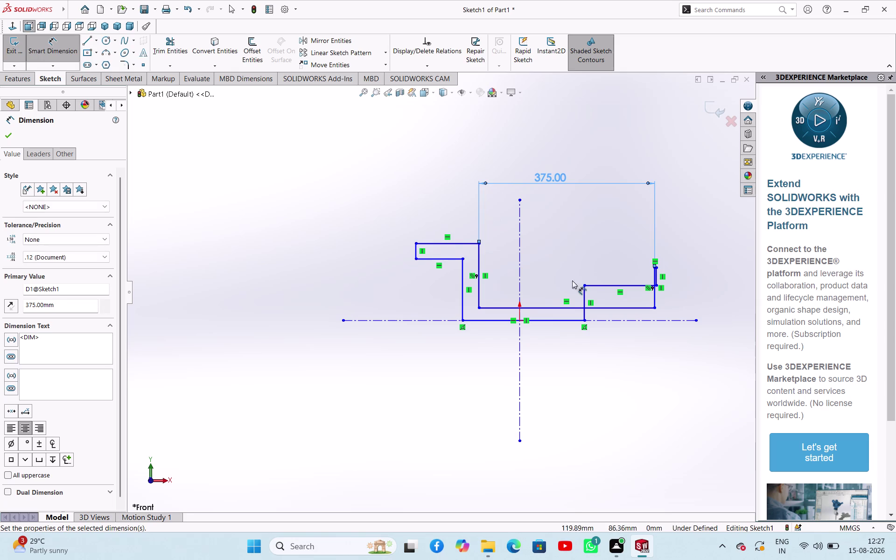
right_click(556, 231)
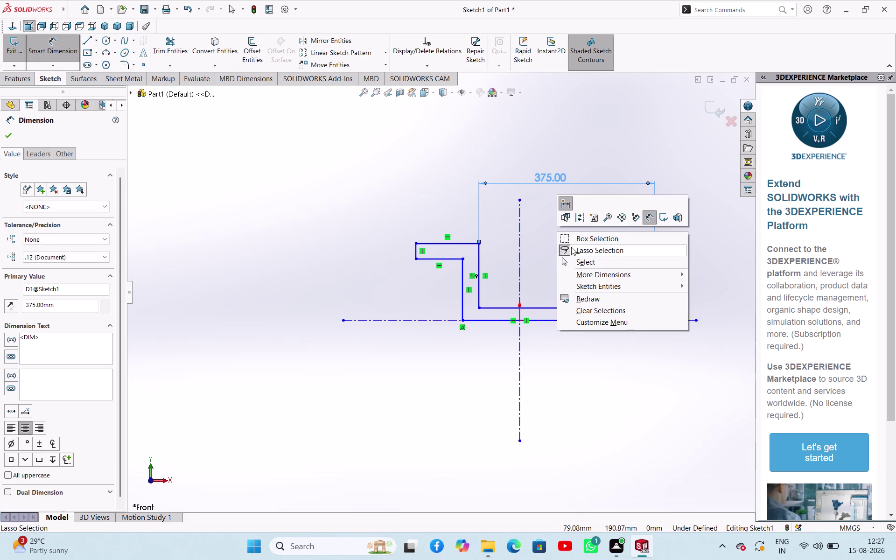
click(572, 264)
scroll(down, 3)
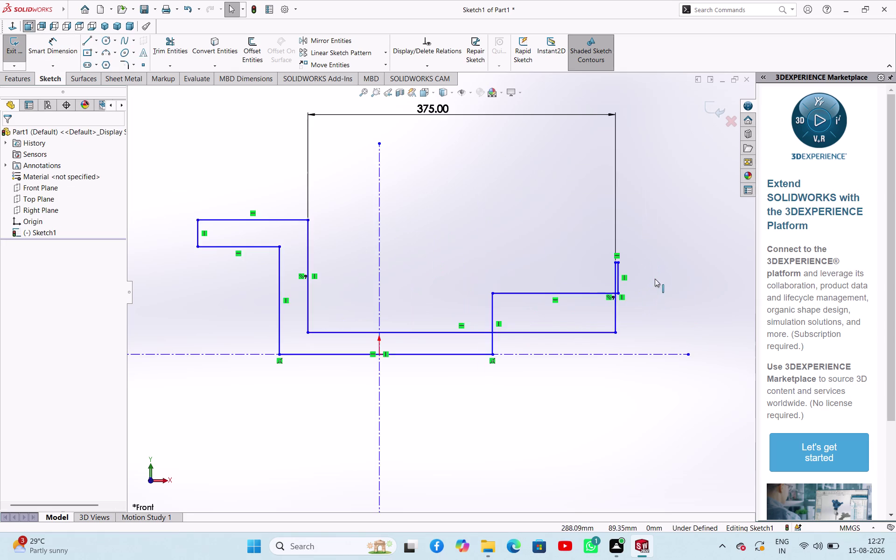
Drag the distorted right step's lines back into shape on the axis.
drag(601, 266, 551, 256)
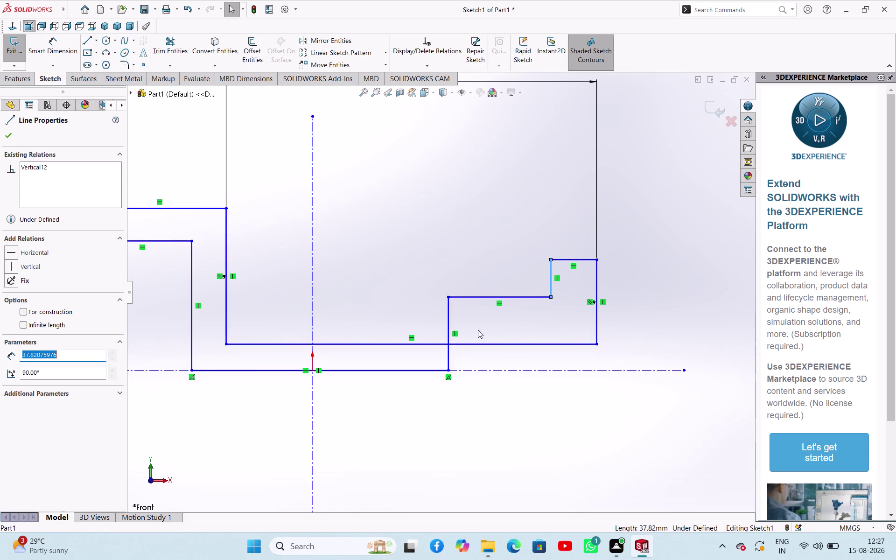
drag(468, 297, 513, 359)
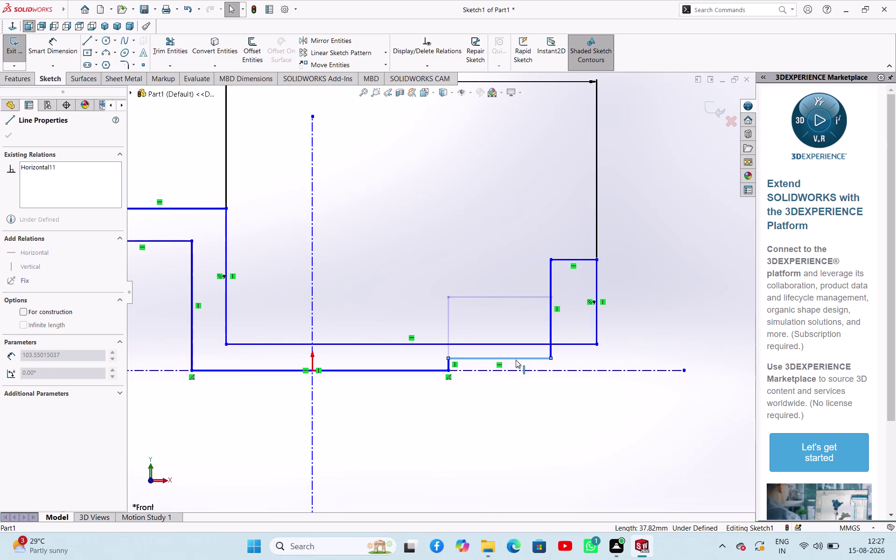
drag(514, 358, 531, 354)
drag(550, 270, 653, 270)
drag(449, 363, 587, 362)
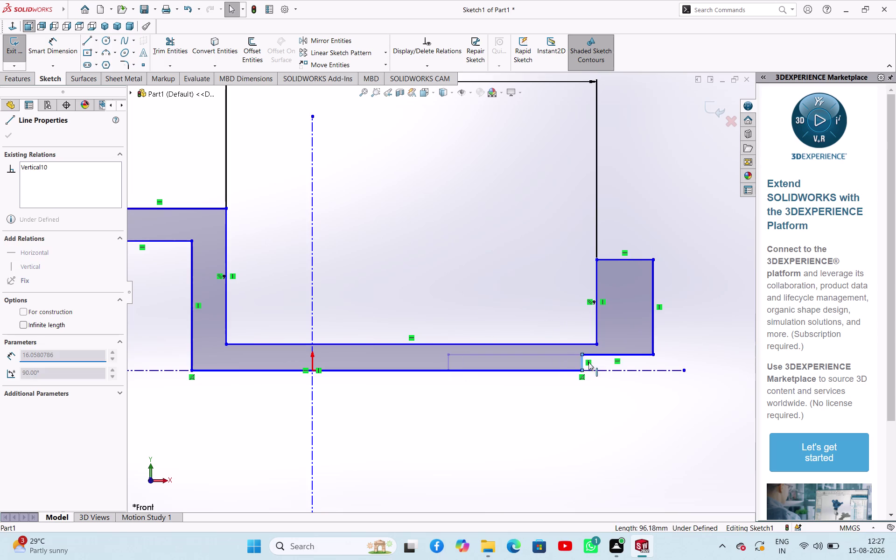
drag(587, 362, 619, 355)
scroll(up, 3)
scroll(down, 3)
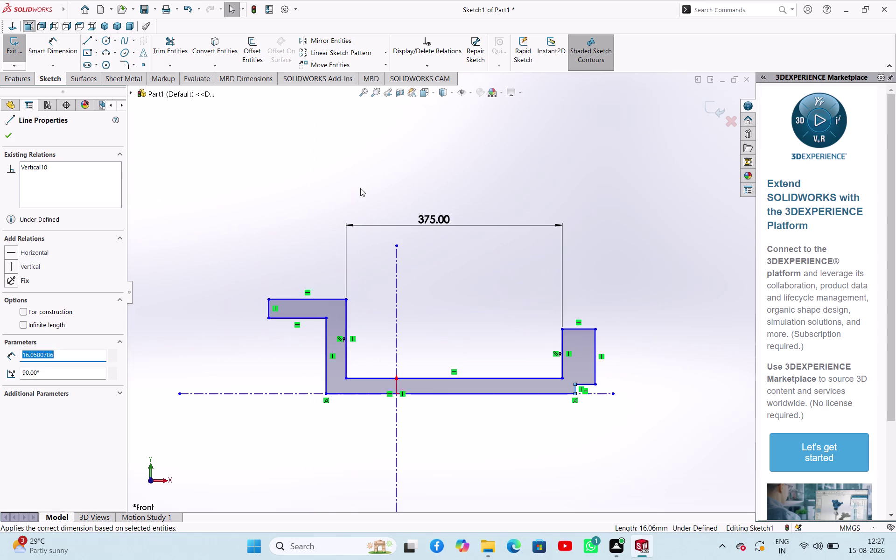
Dimension the left inner wall to the vertical centerline as 375/2 (187.5 mm).
click(70, 47)
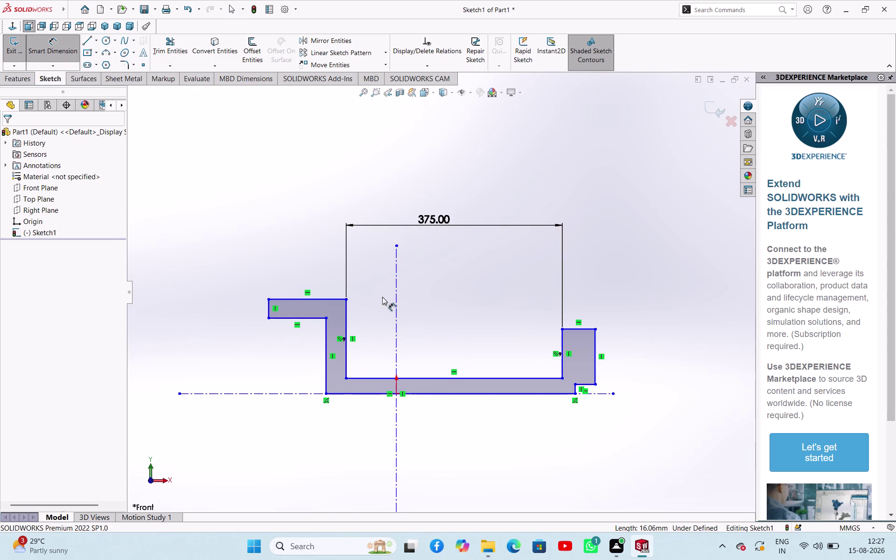
click(396, 301)
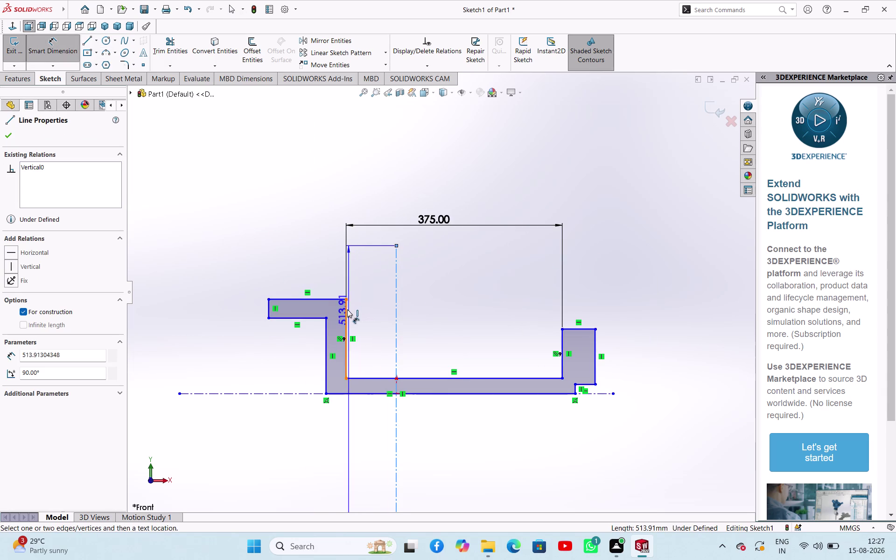
click(348, 309)
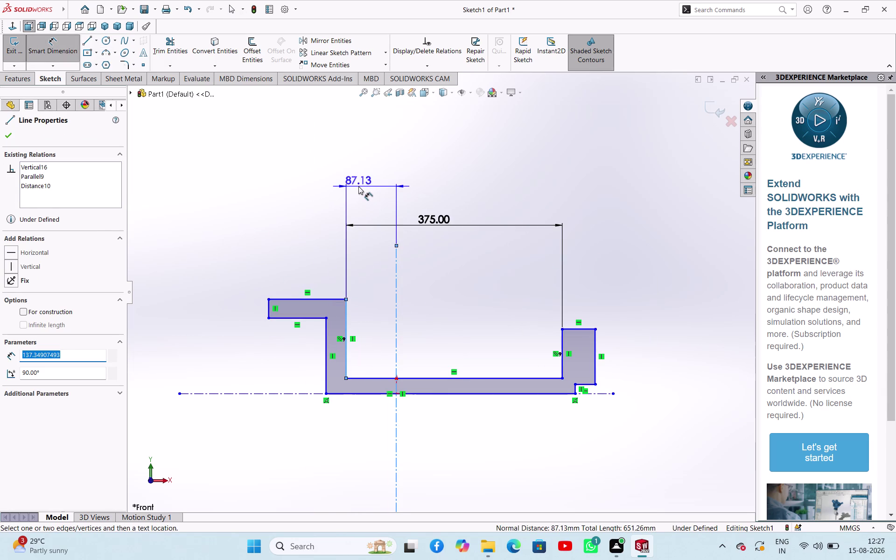
click(358, 186)
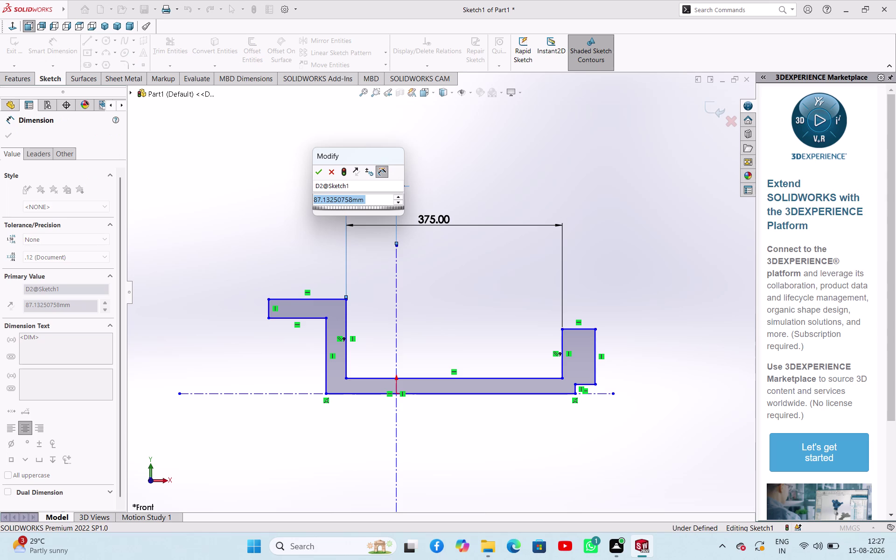
text(375/2)
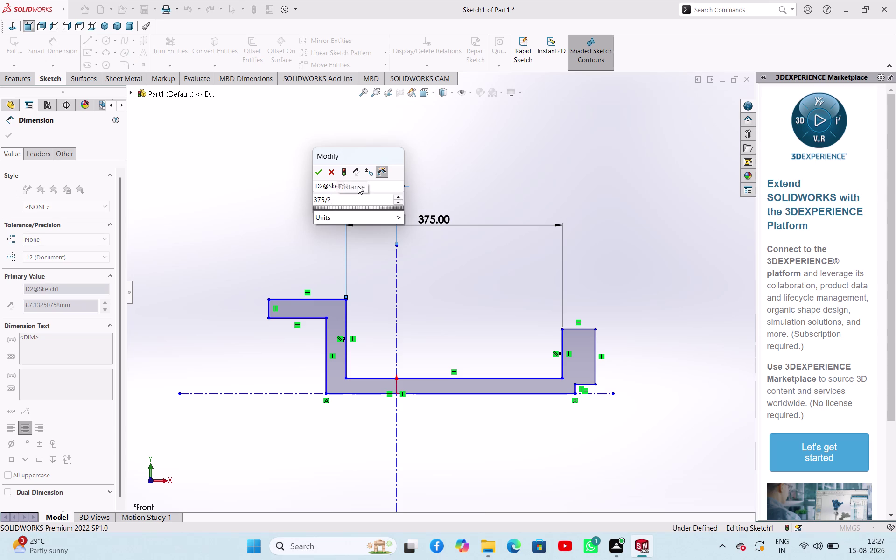
key(Return)
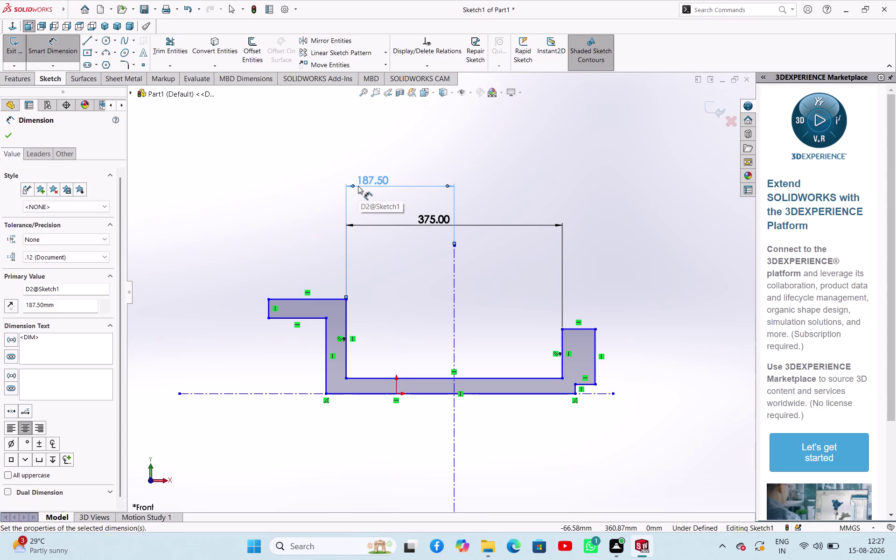
scroll(up, 3)
scroll(down, 3)
scroll(up, 3)
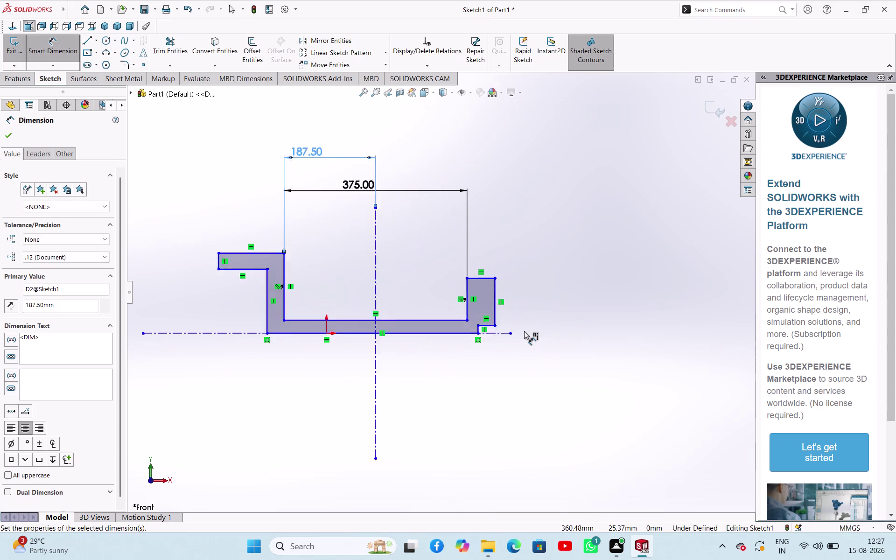
scroll(up, 3)
scroll(down, 3)
key(Escape)
key(Escape)
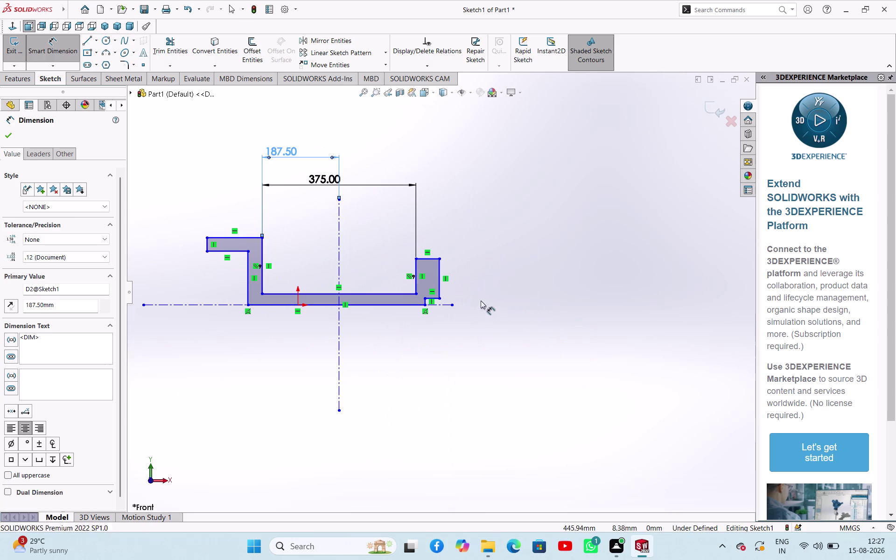
scroll(up, 3)
Box-select and delete all of the existing sketch geometry.
drag(262, 180, 313, 372)
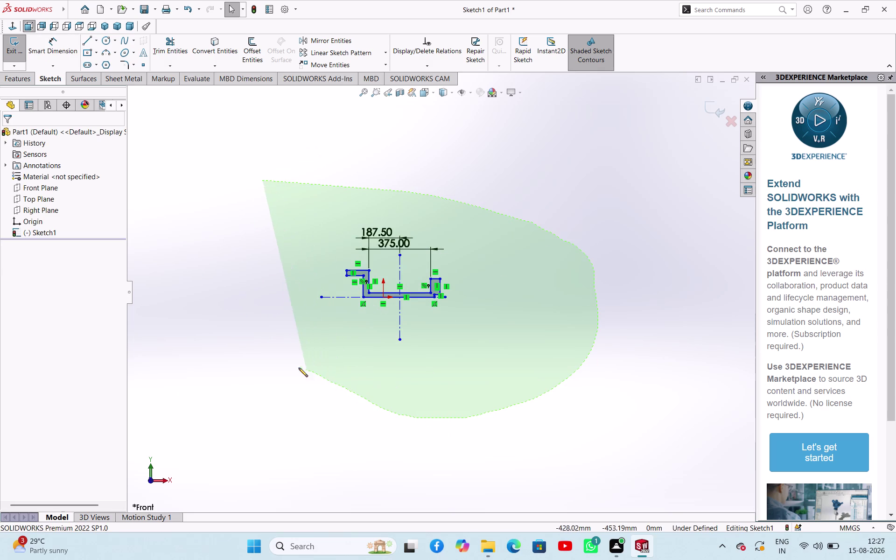
drag(313, 372, 299, 368)
key(Delete)
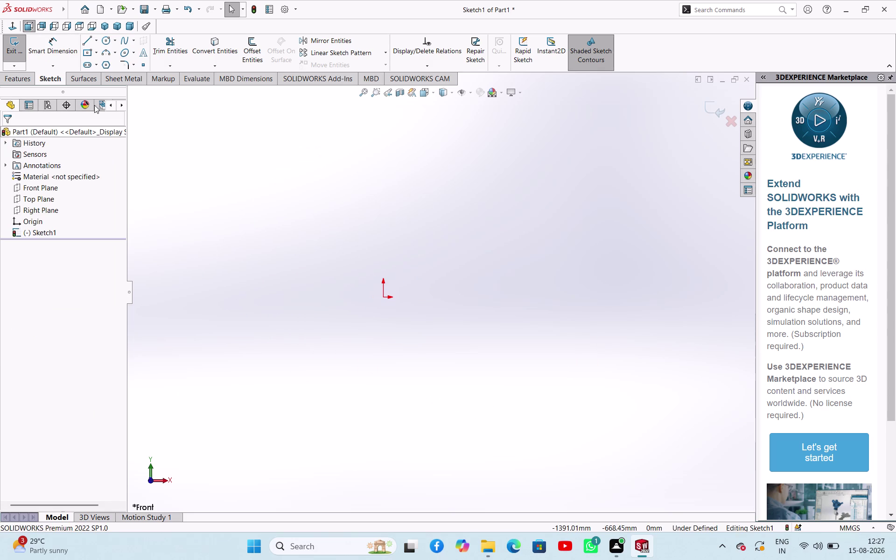
Draw a vertical centerline down from the origin and return to the front view.
click(98, 37)
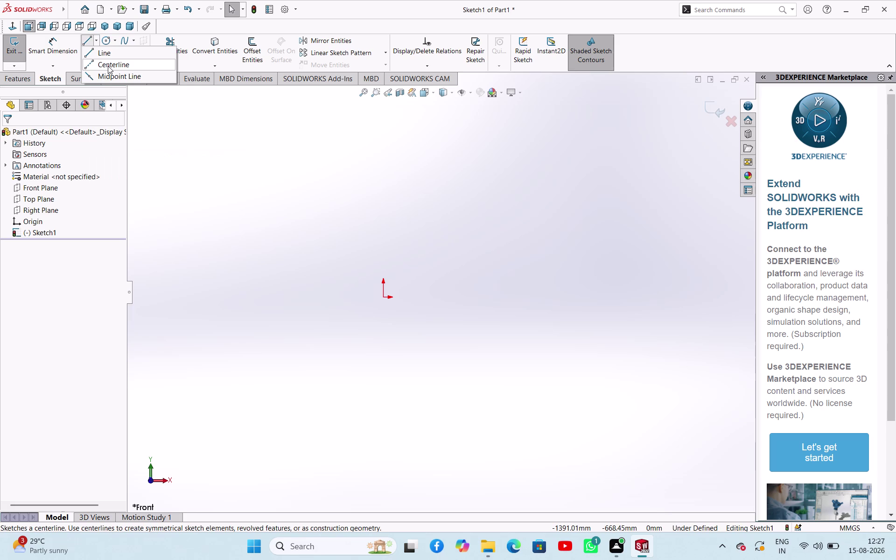
click(108, 66)
click(23, 283)
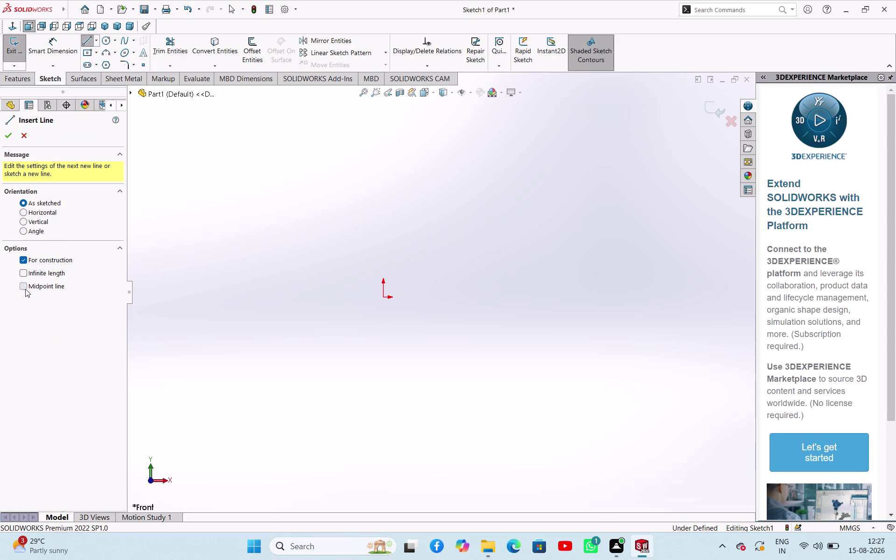
click(384, 300)
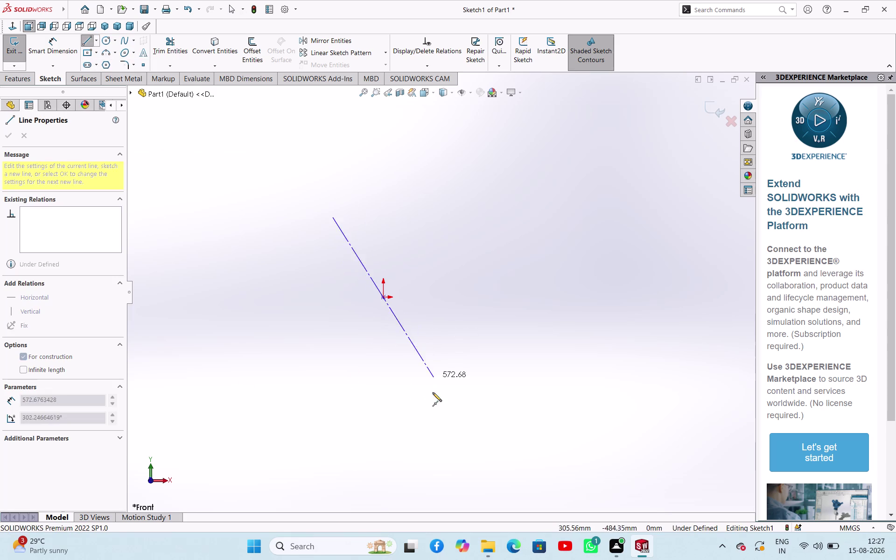
click(385, 495)
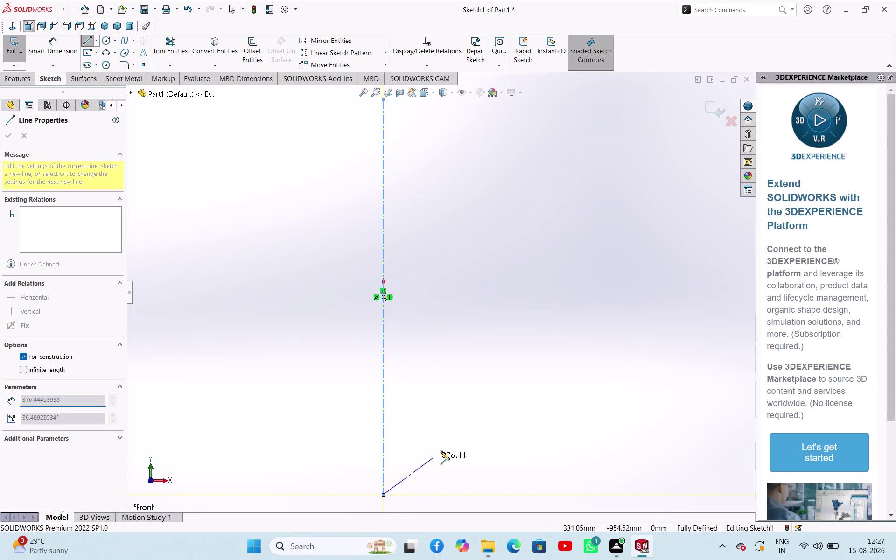
key(Escape)
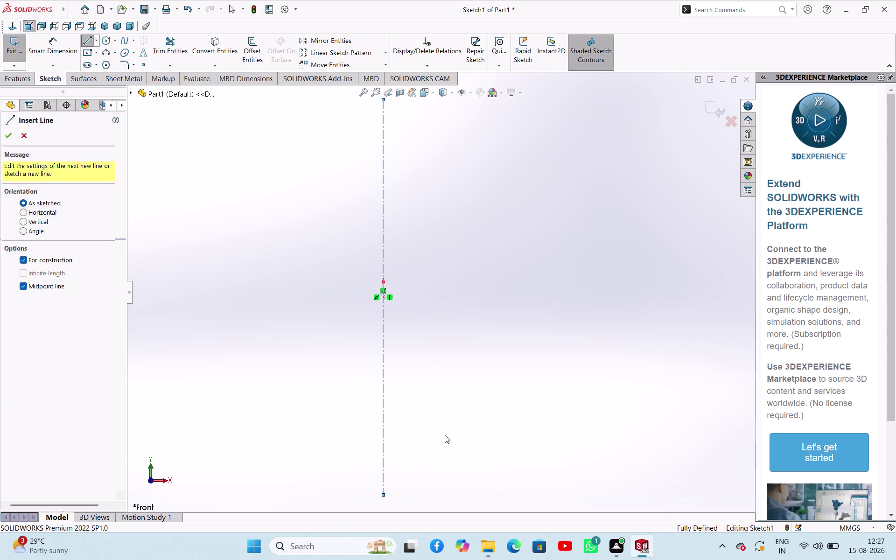
key(Escape)
key(space)
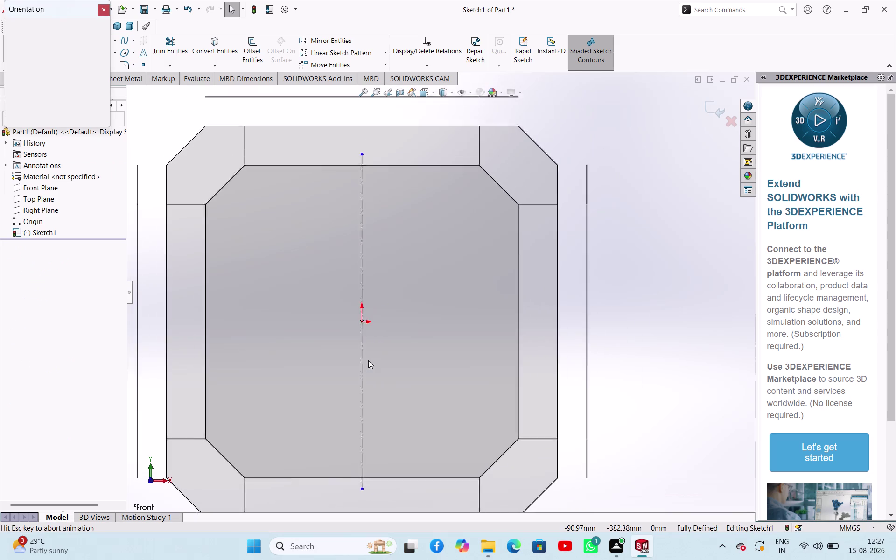
key(space)
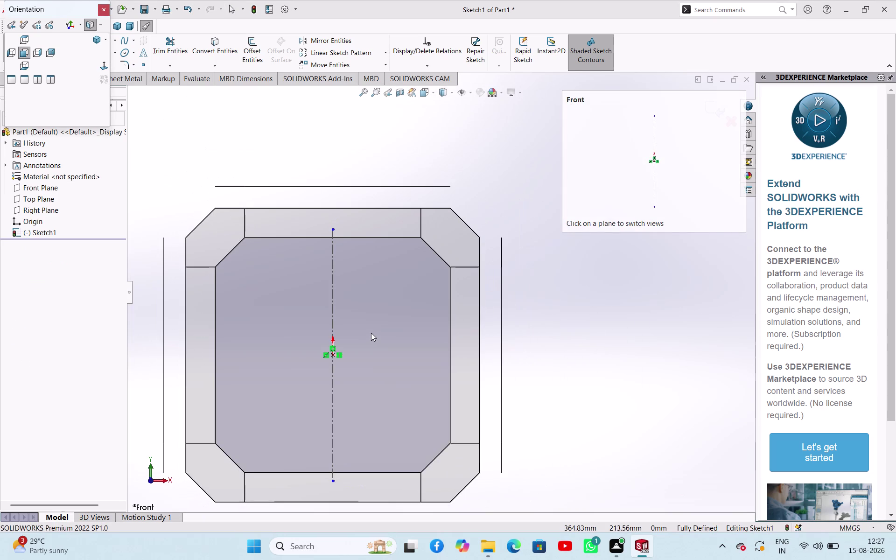
key(Escape)
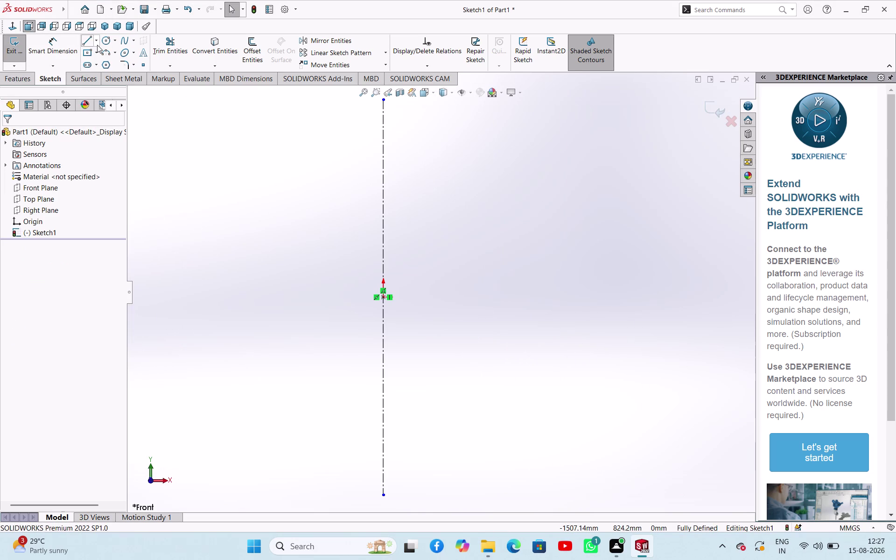
Draw a midpoint horizontal centerline through the origin extending far right.
click(97, 45)
click(100, 63)
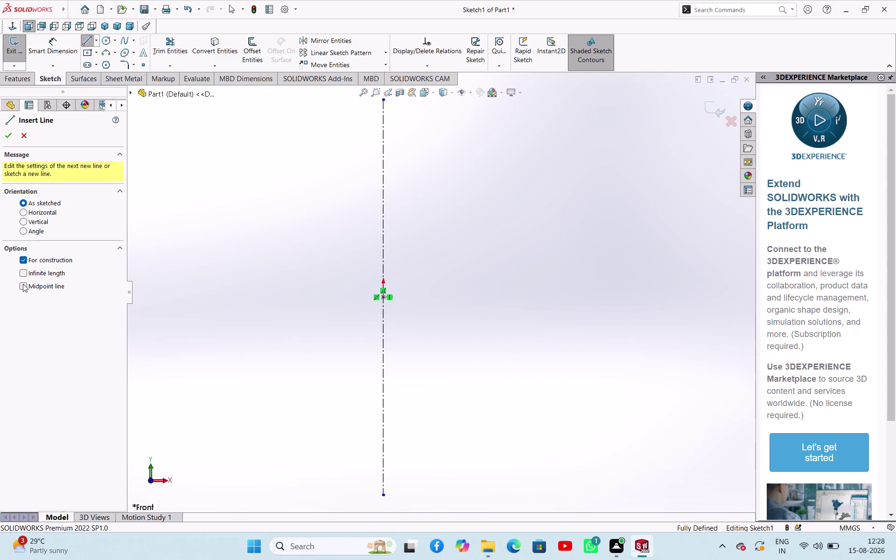
click(22, 284)
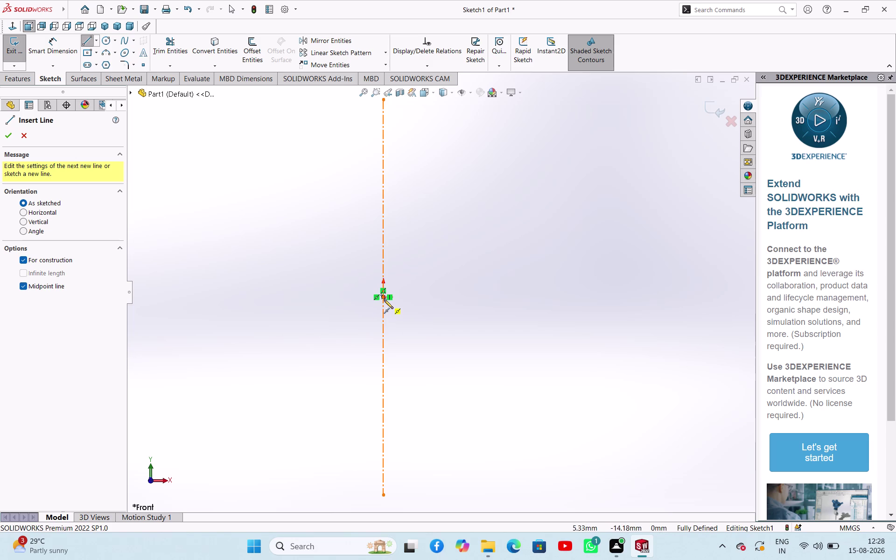
click(384, 300)
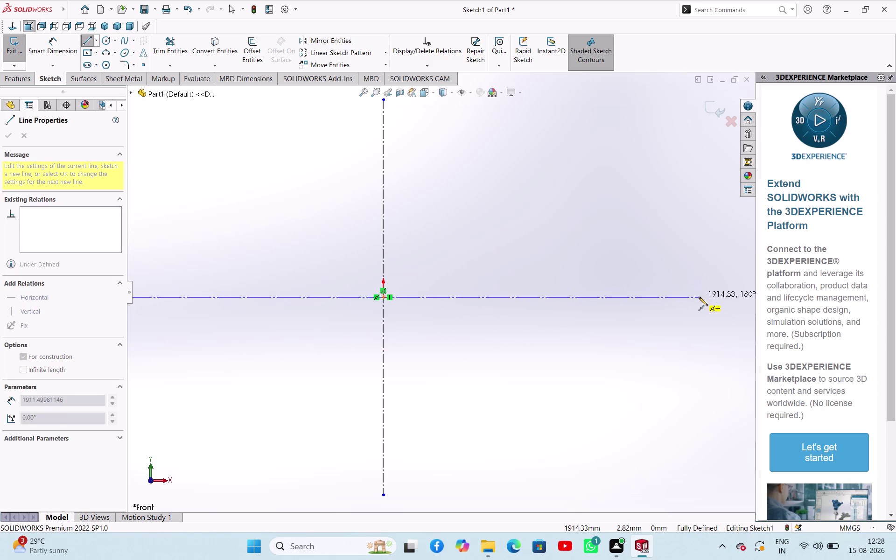
click(699, 297)
right_click(641, 339)
click(662, 345)
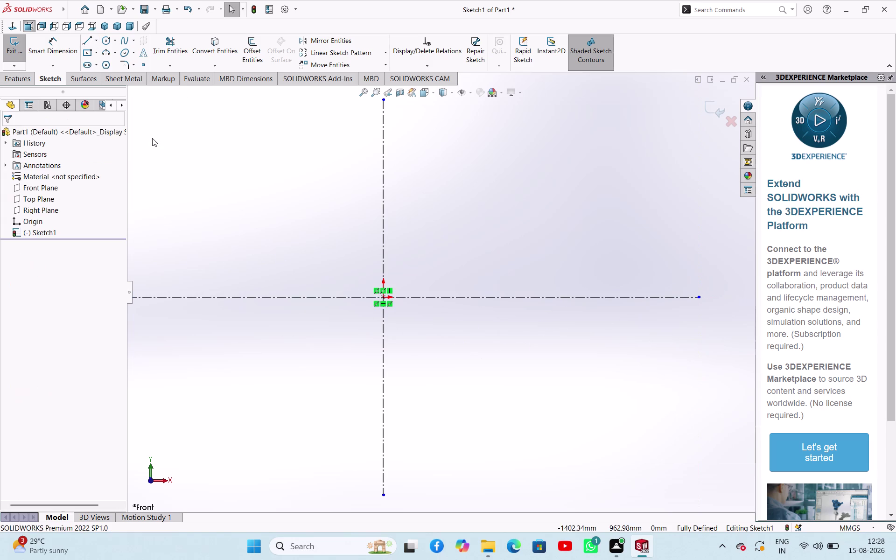
Start the profile at the origin, tracing the bottom edge, first riser and upper step leftward.
click(88, 41)
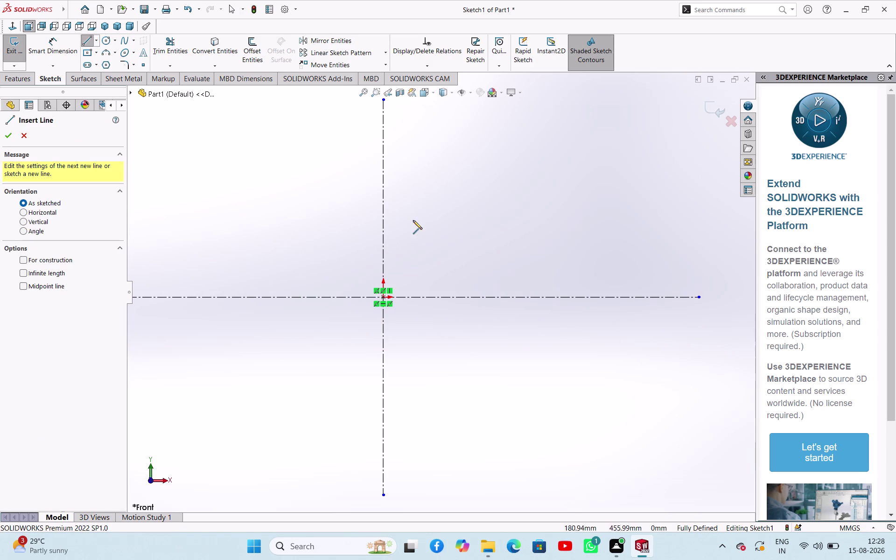
click(382, 298)
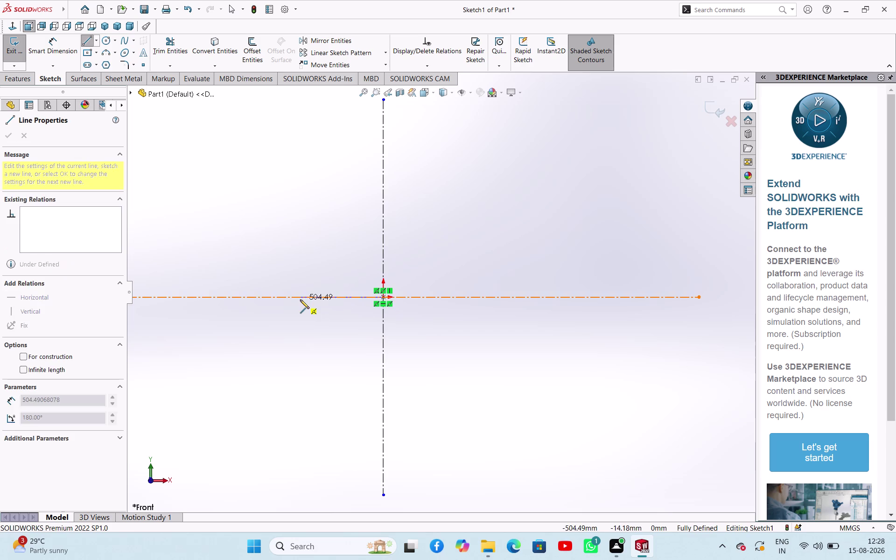
click(300, 300)
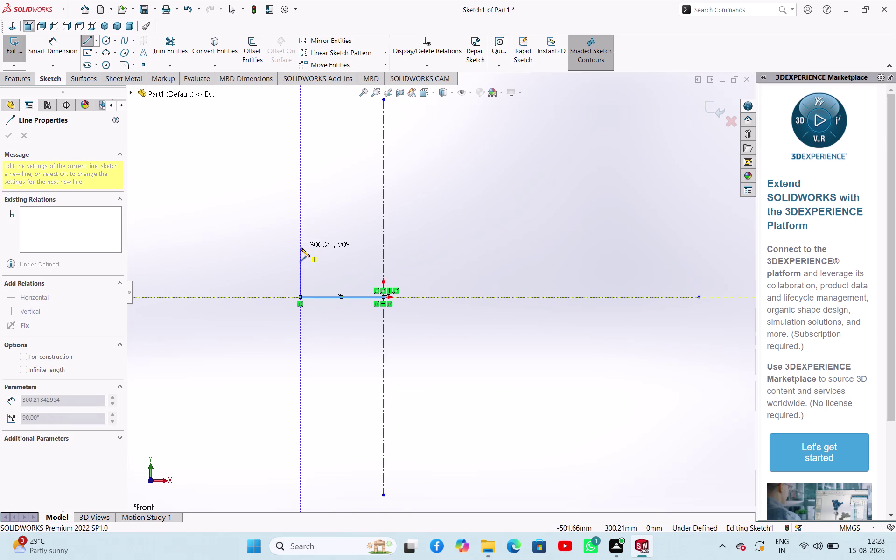
click(301, 248)
click(249, 248)
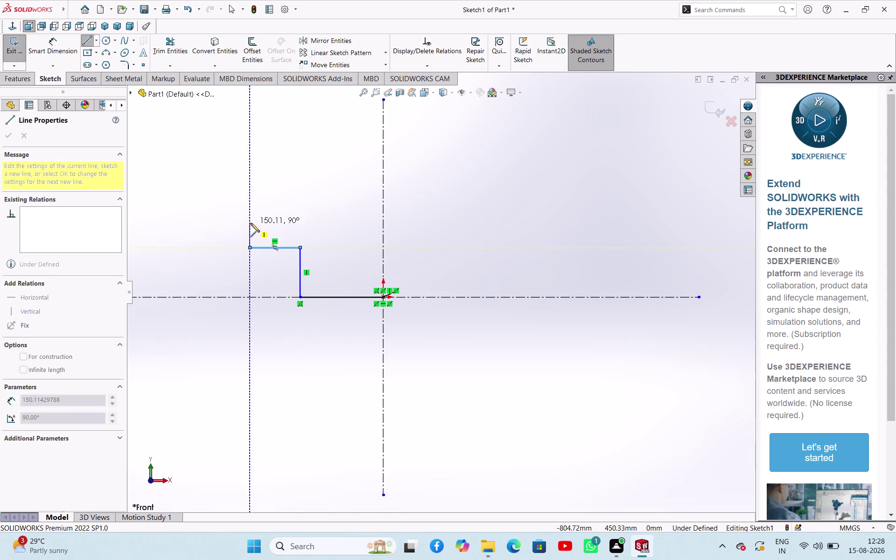
click(251, 223)
Finish the stepped outline back to the centerline origin, then recenter the view.
click(317, 224)
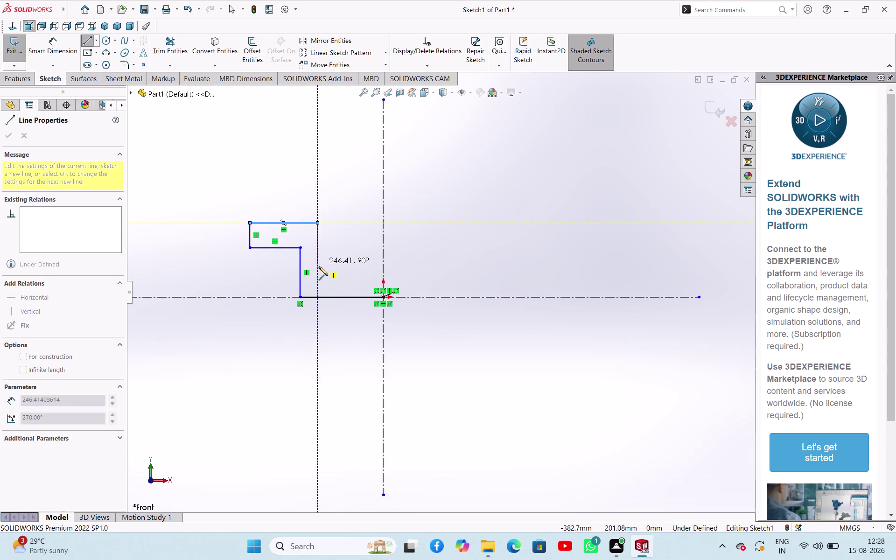
click(318, 273)
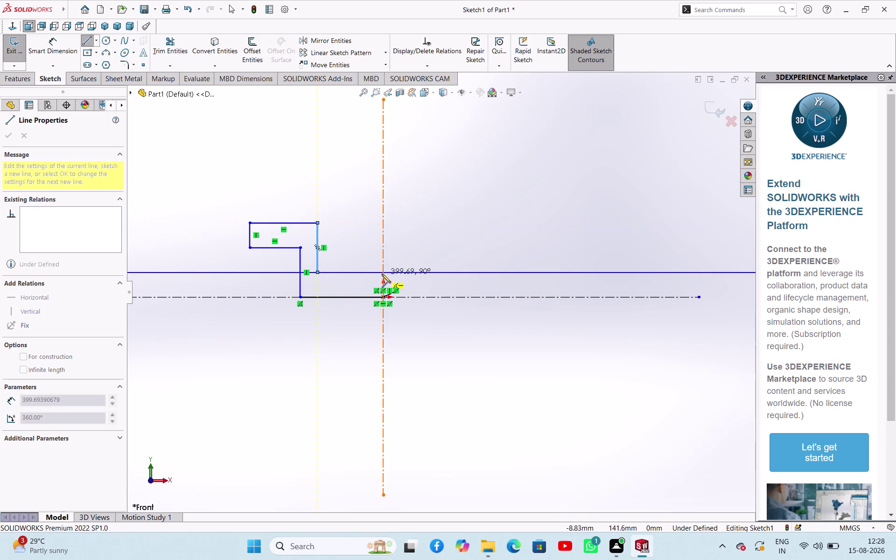
click(382, 274)
click(384, 296)
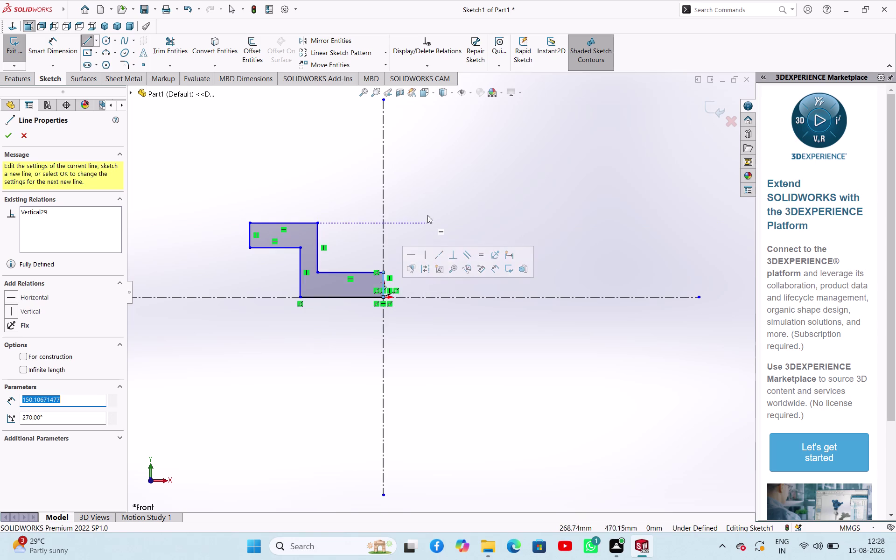
right_click(429, 206)
click(434, 210)
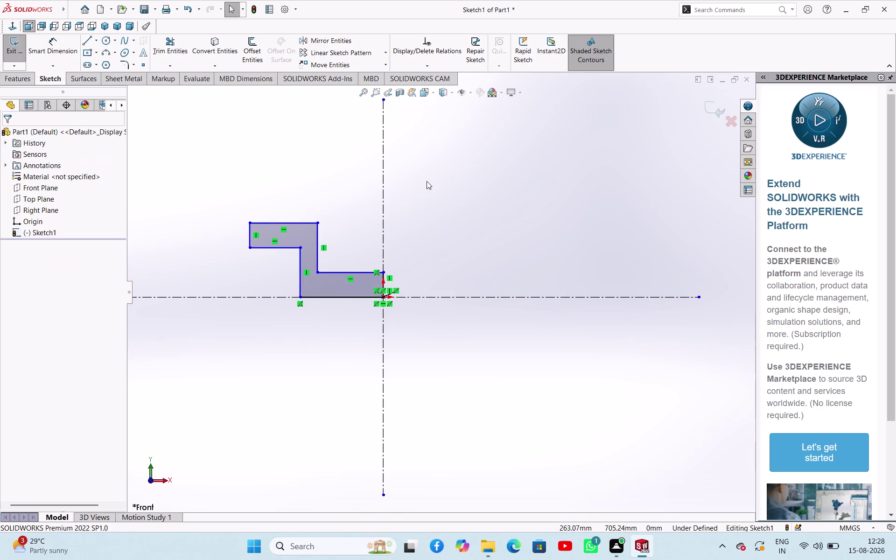
click(427, 181)
scroll(down, 3)
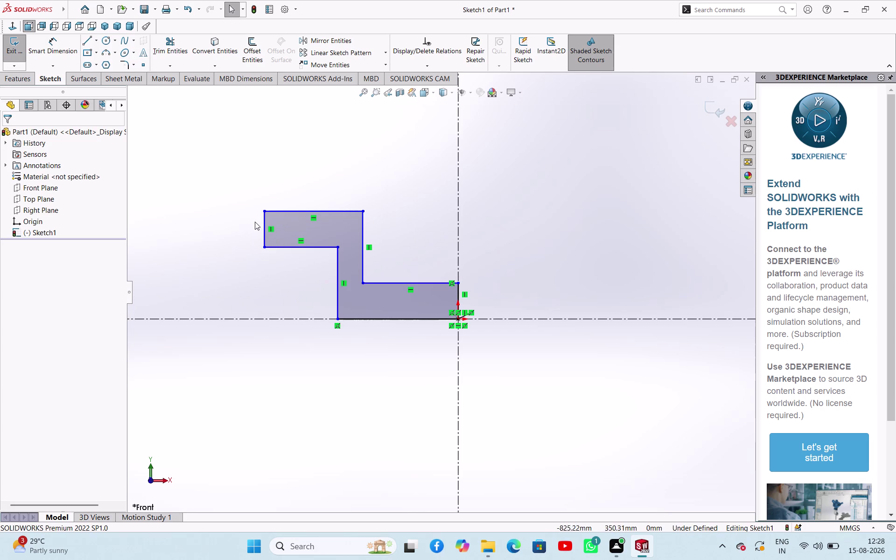
right_drag(224, 209, 254, 140)
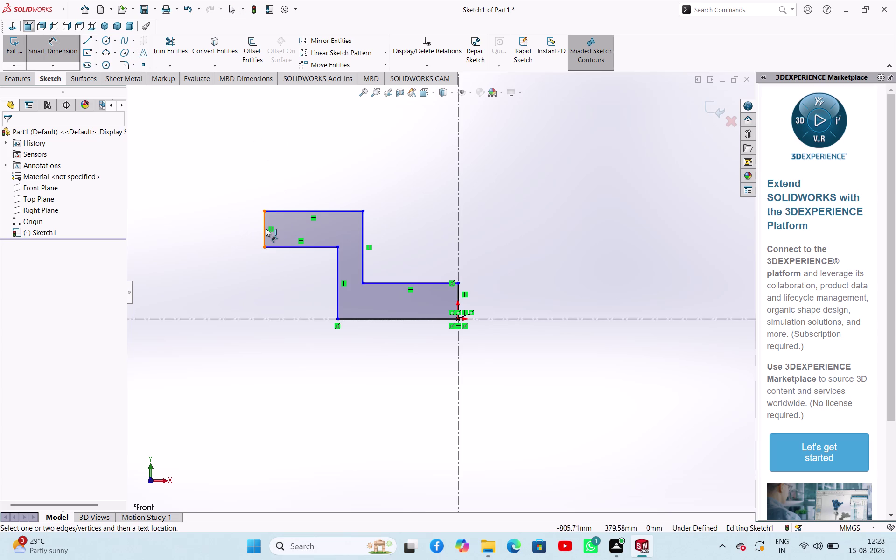
Dimension the profile's left edge to 30 mm tall.
click(265, 228)
click(235, 232)
text(30)
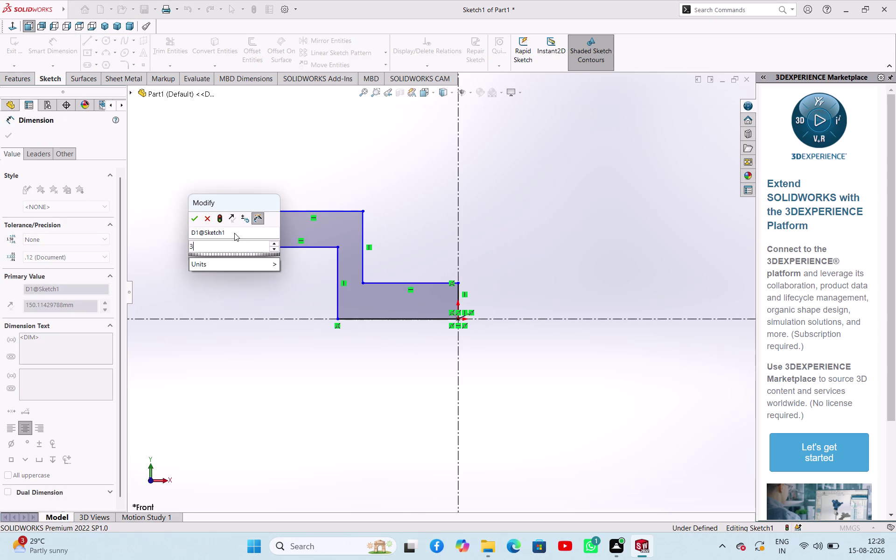
key(Return)
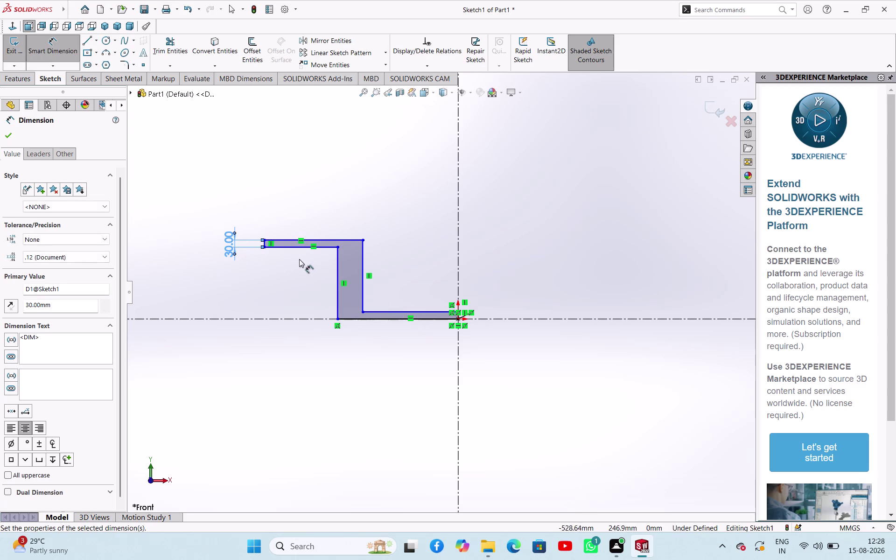
Dimension the left edge to the vertical centerline, entering 950/2.
scroll(down, 3)
click(302, 260)
scroll(up, 3)
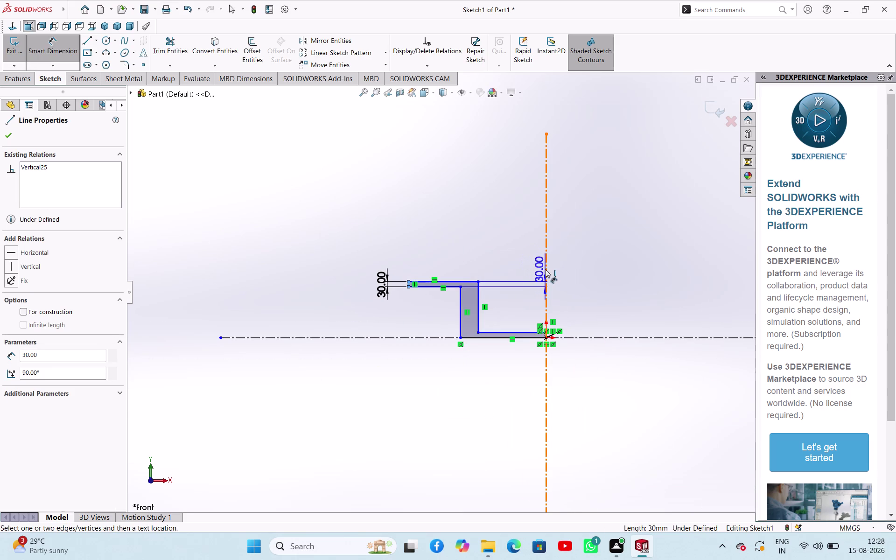
click(545, 270)
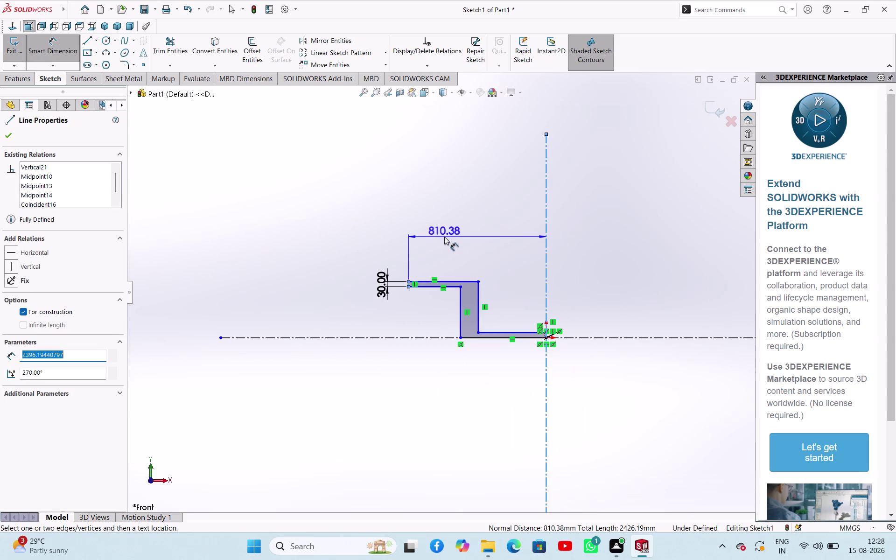
click(444, 236)
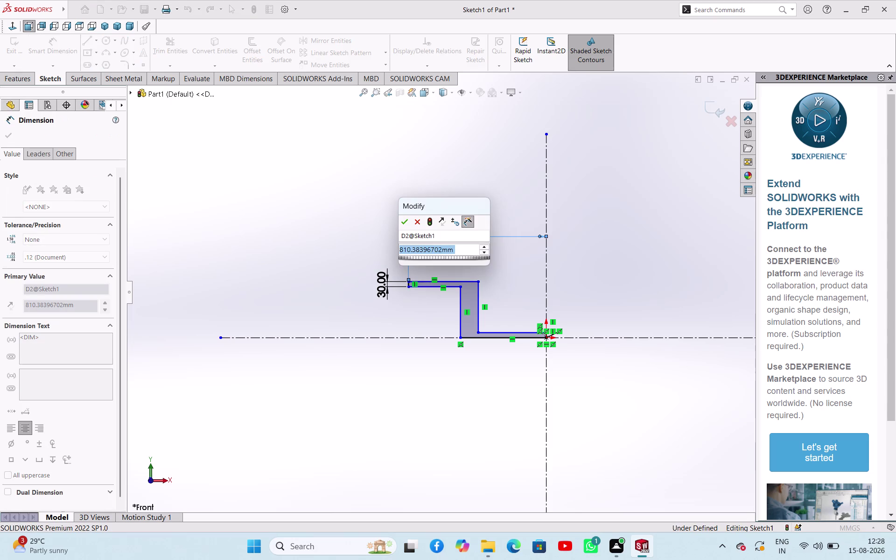
text(95)
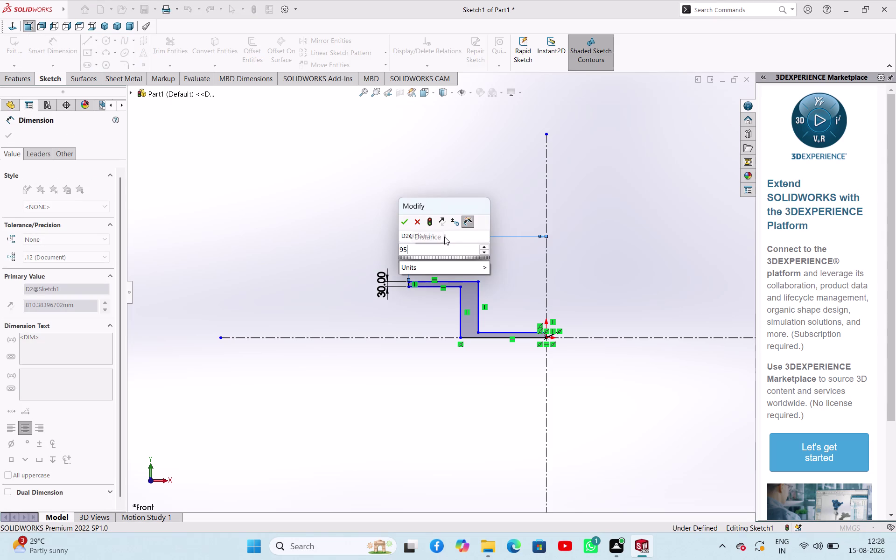
text(0/2)
key(Return)
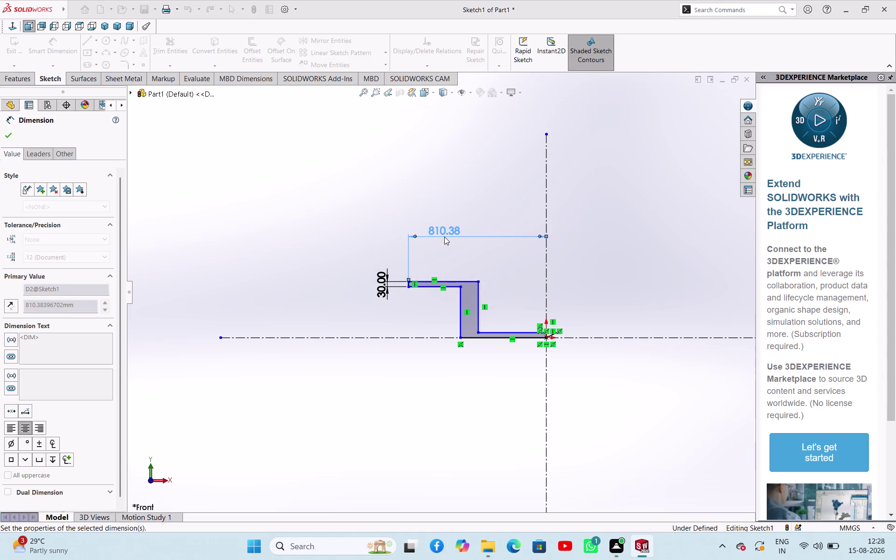